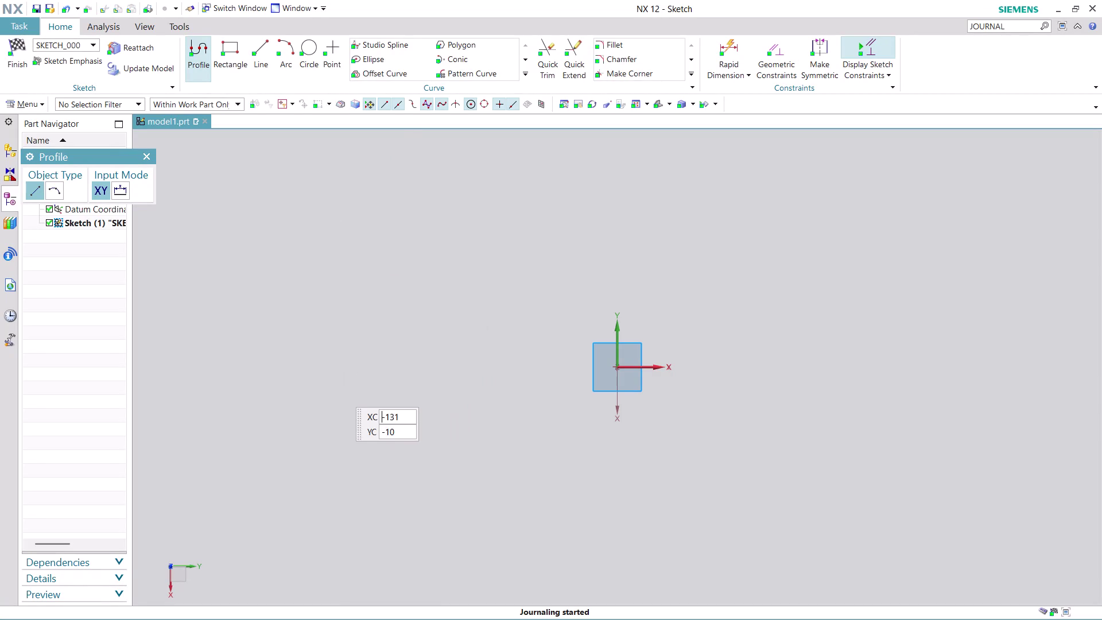
Draw the rising left steps: 43 across, up 20, 44 across, up to the top.
click(365, 354)
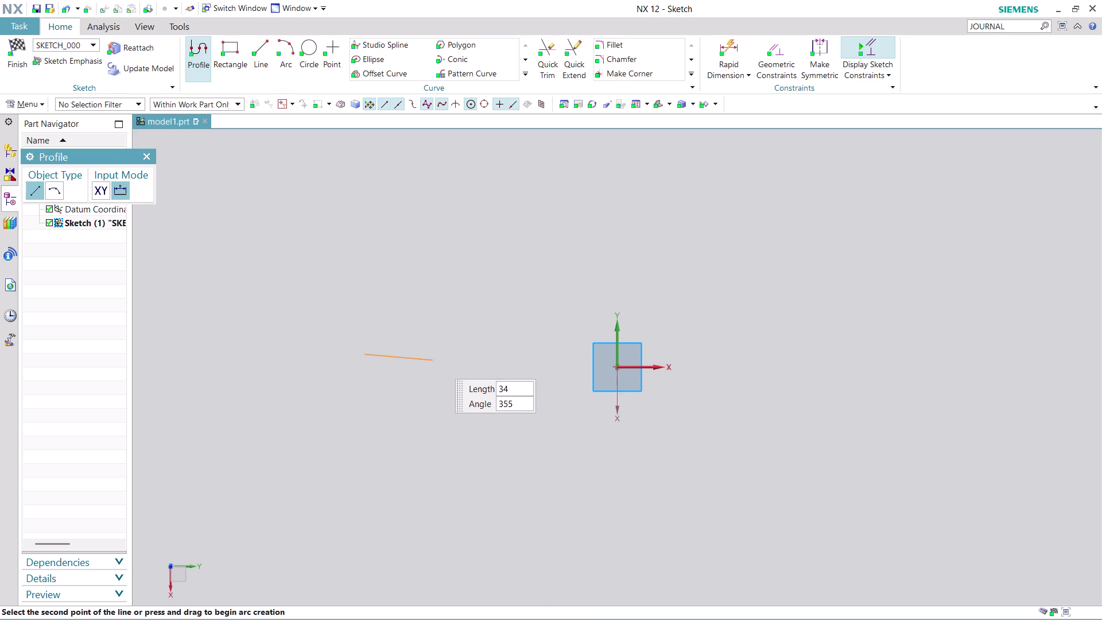
click(456, 351)
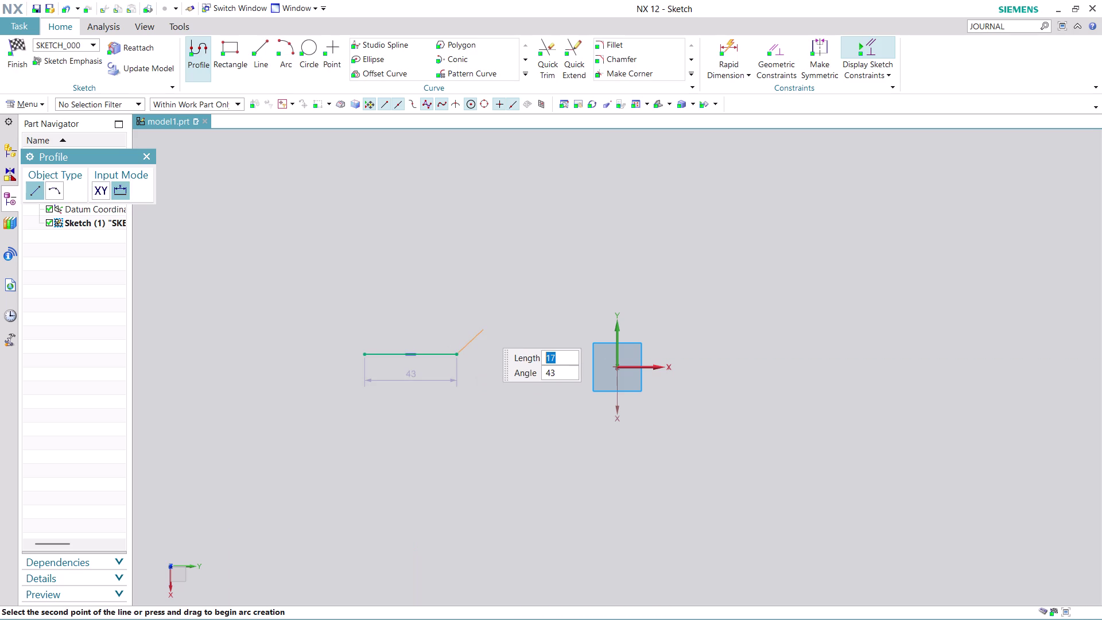
click(459, 311)
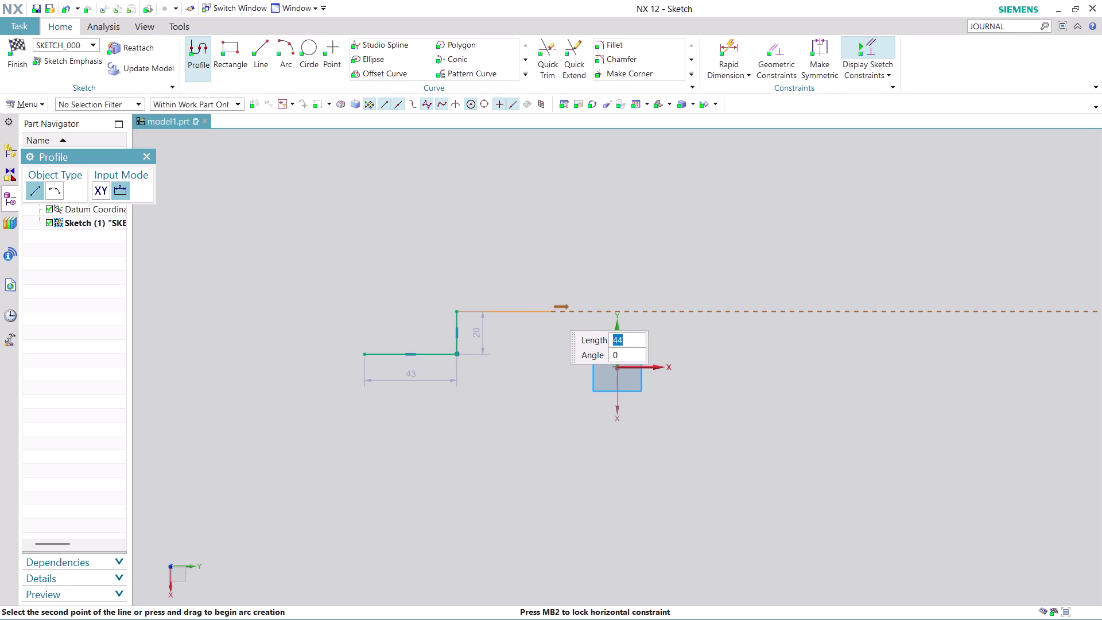
click(551, 311)
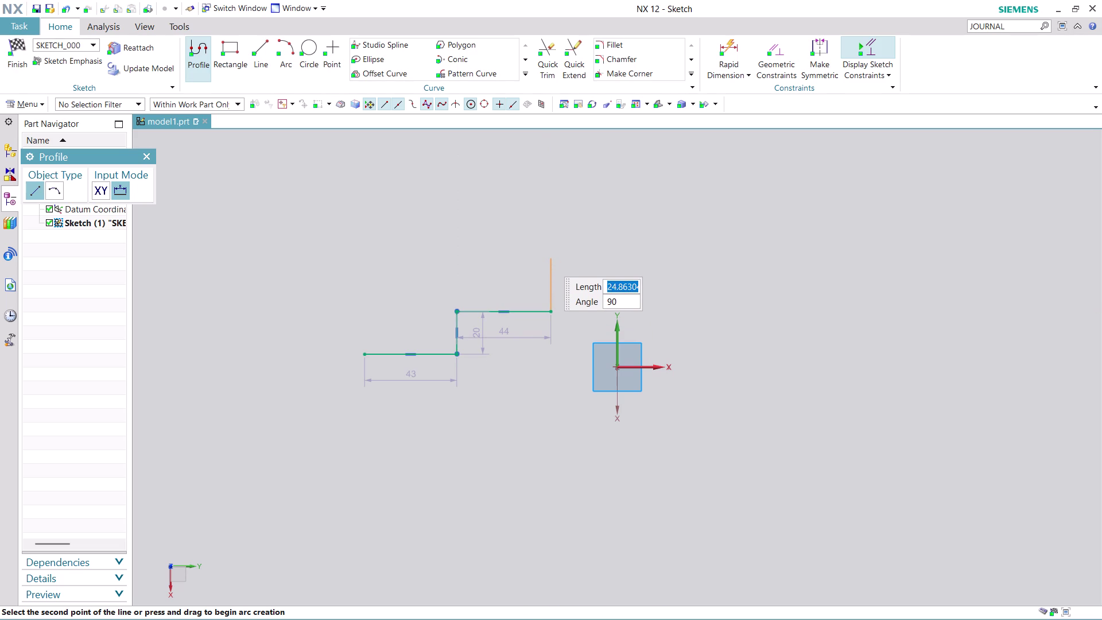
click(545, 258)
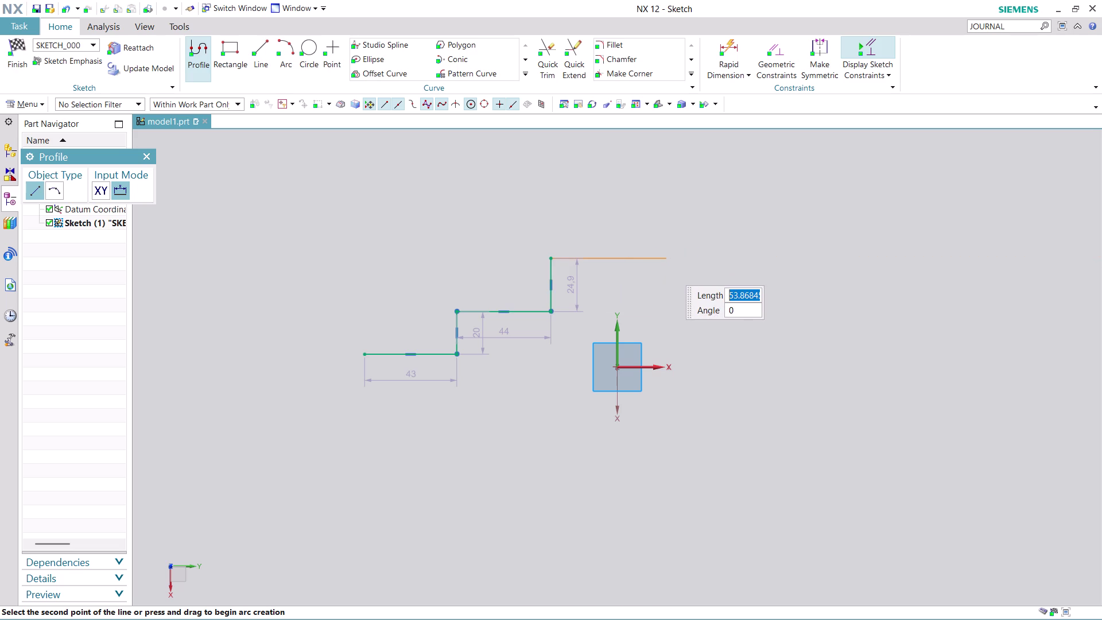
click(667, 266)
Step down on the right (39, 20, 80), then close with the right end and bottom line.
click(669, 310)
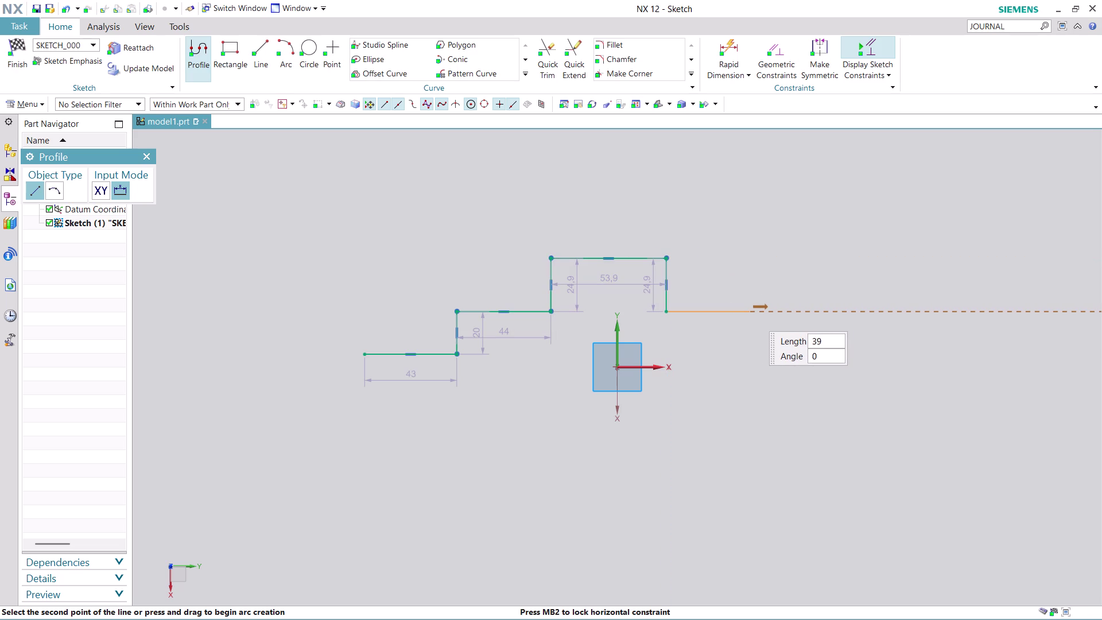
click(750, 312)
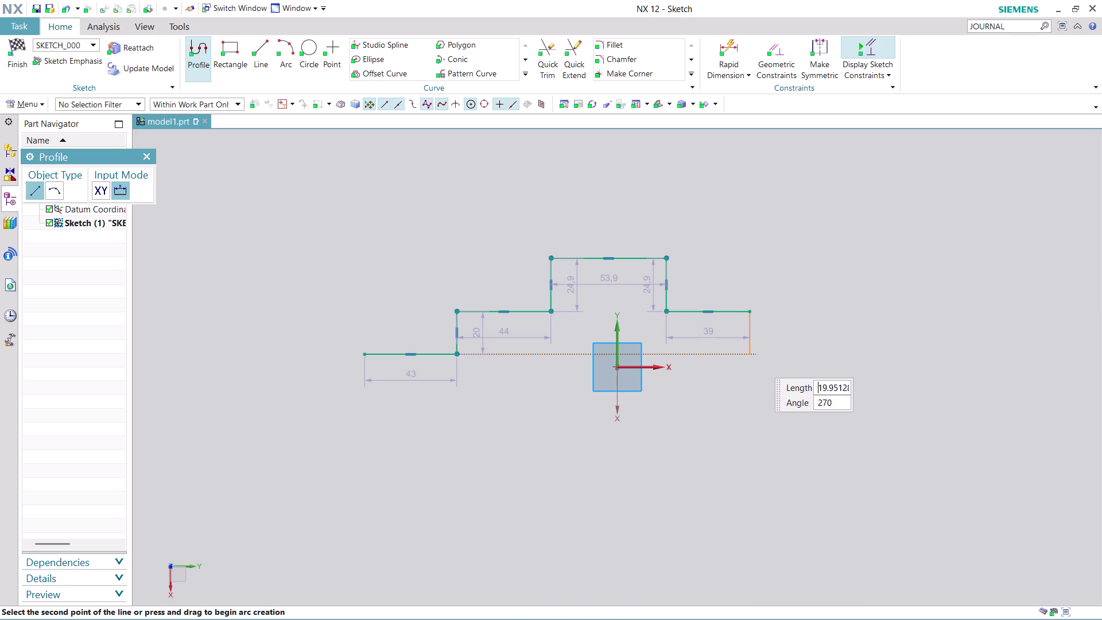
click(755, 359)
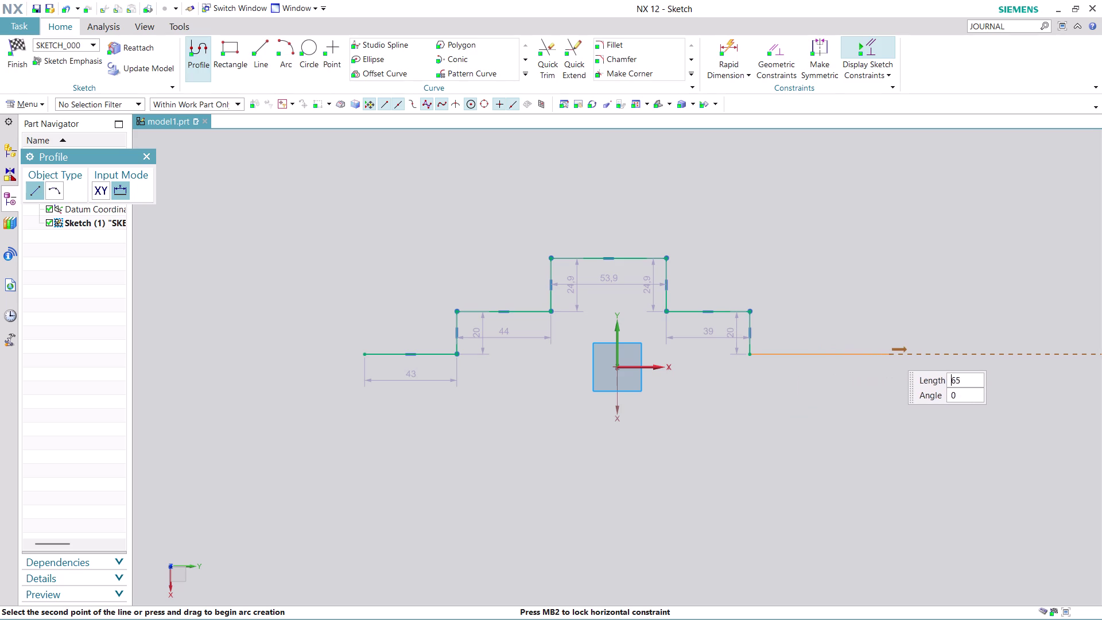
click(920, 351)
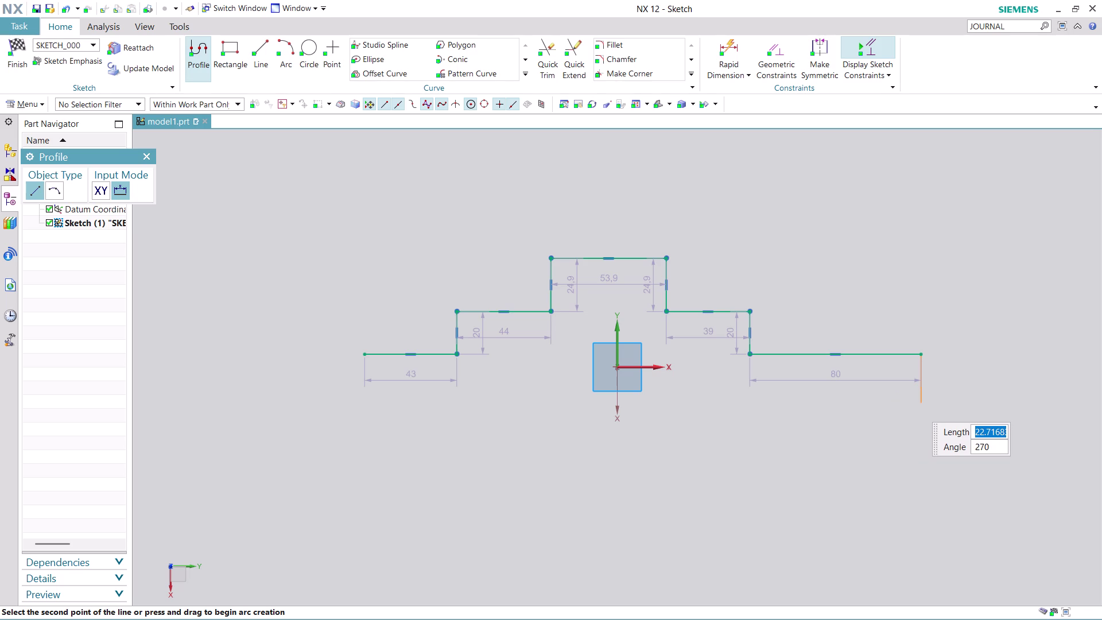
click(913, 403)
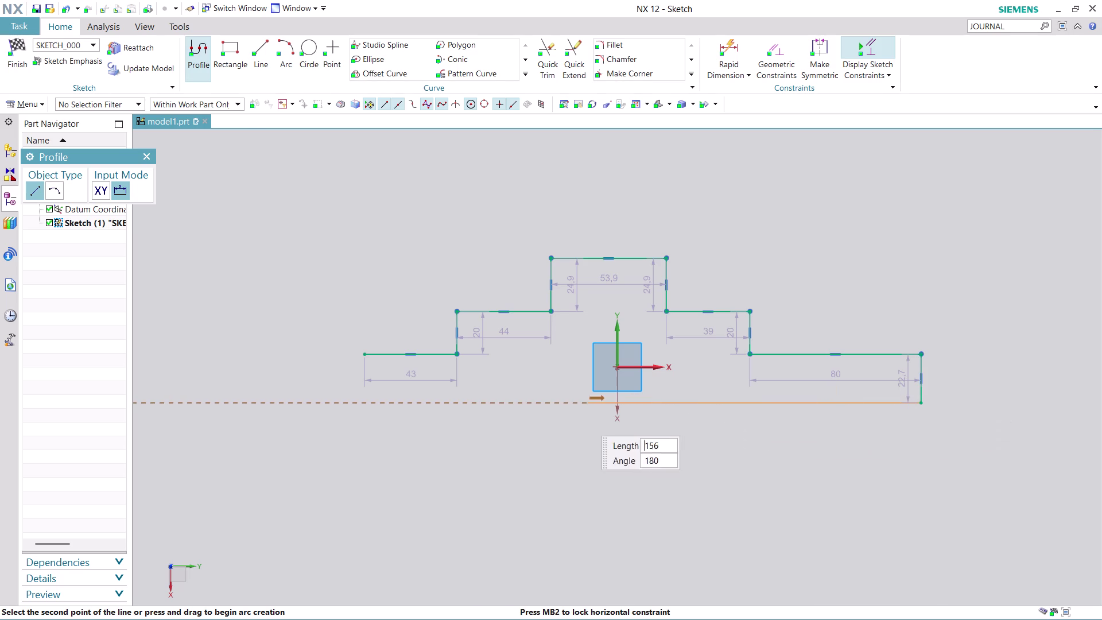
click(363, 420)
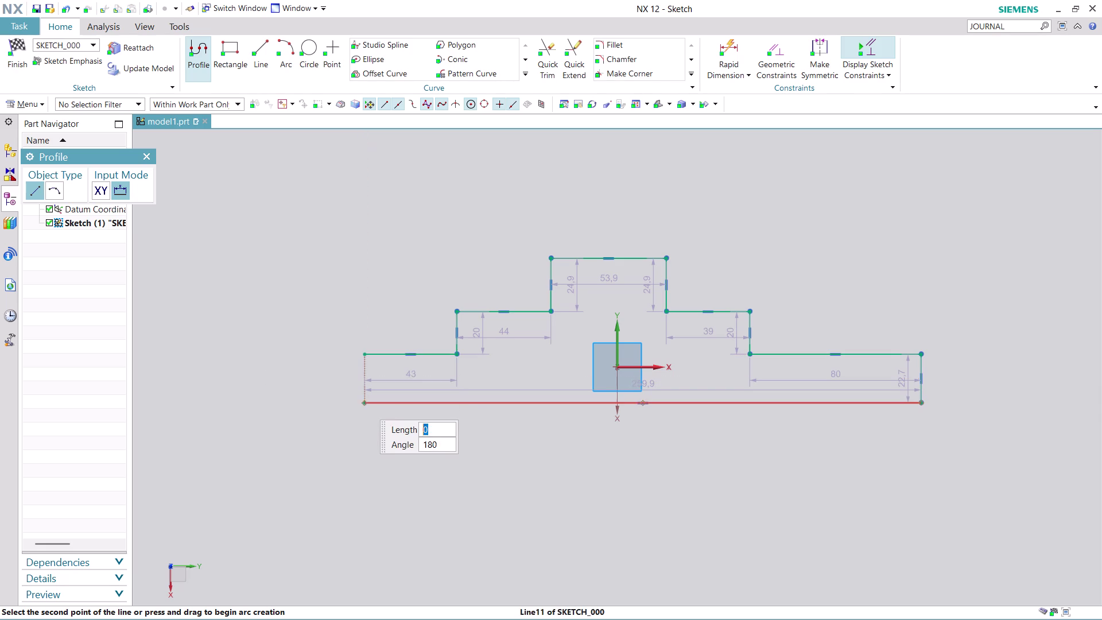
click(361, 353)
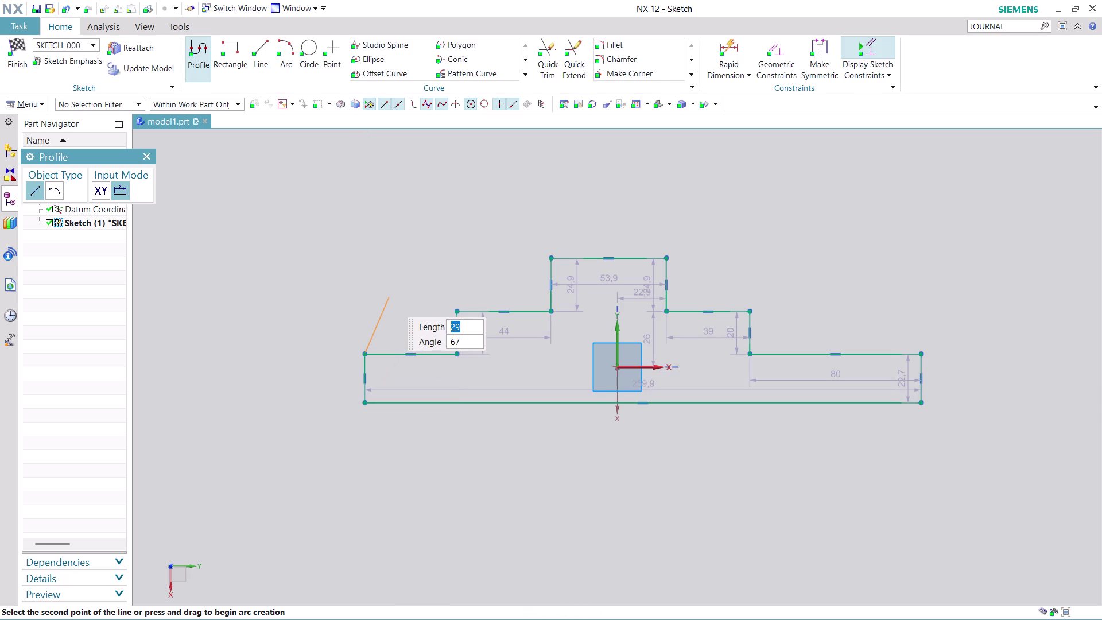
Exit profile drawing and browse the Curve gallery, leaving 12 auto dimensions.
key(Escape)
key(Escape)
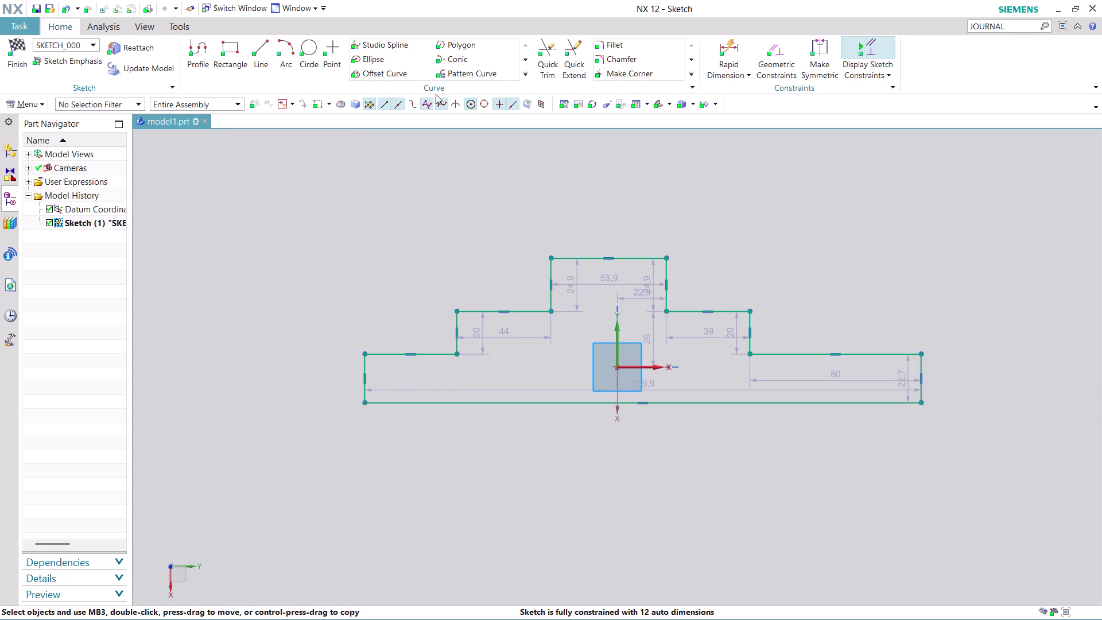
click(523, 74)
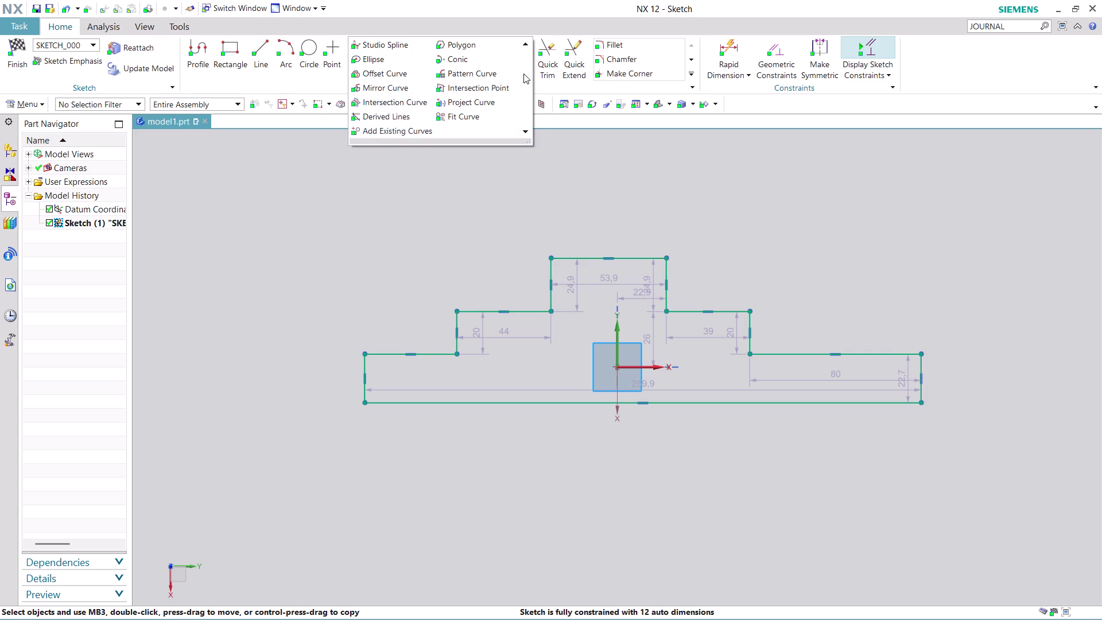
click(519, 183)
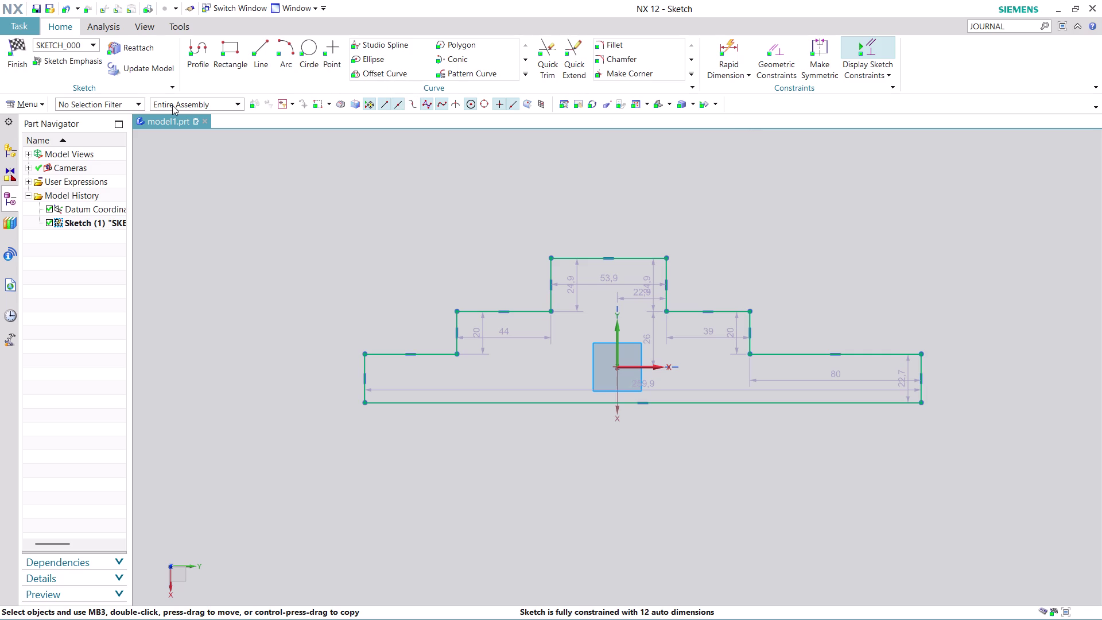
Browse the Sketch group options and the Edit Curve gallery without choosing a tool.
click(168, 85)
click(170, 86)
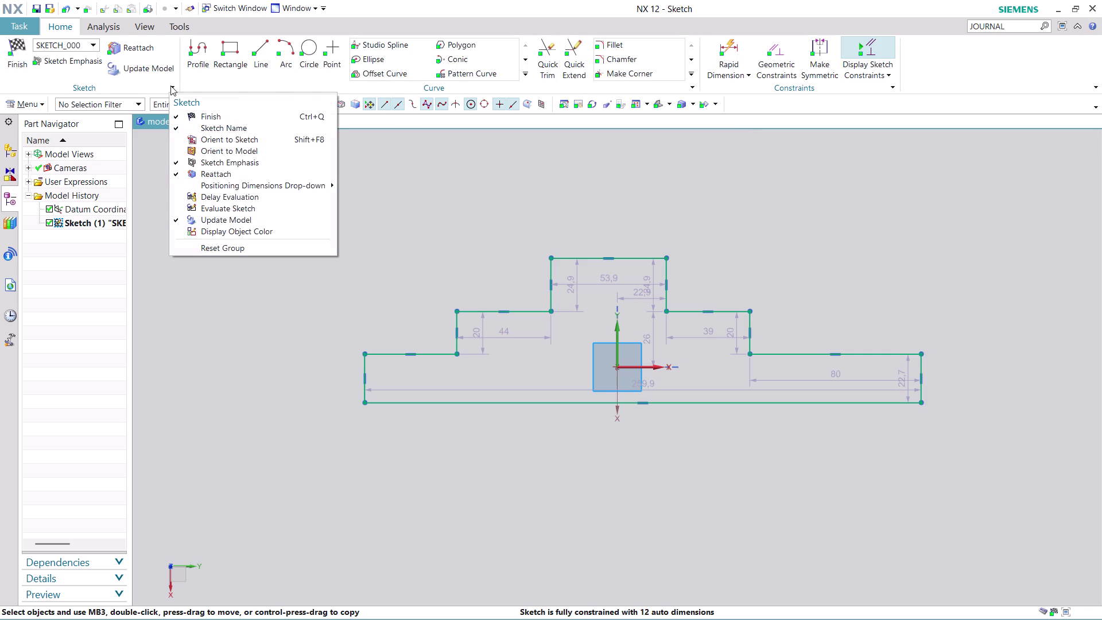
click(170, 86)
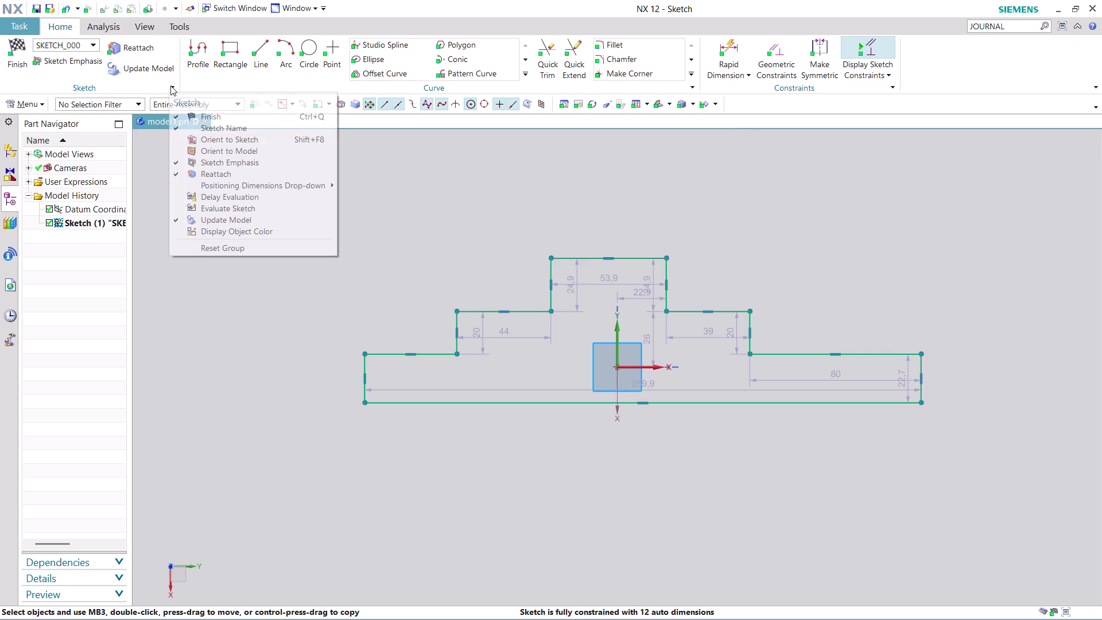
click(454, 152)
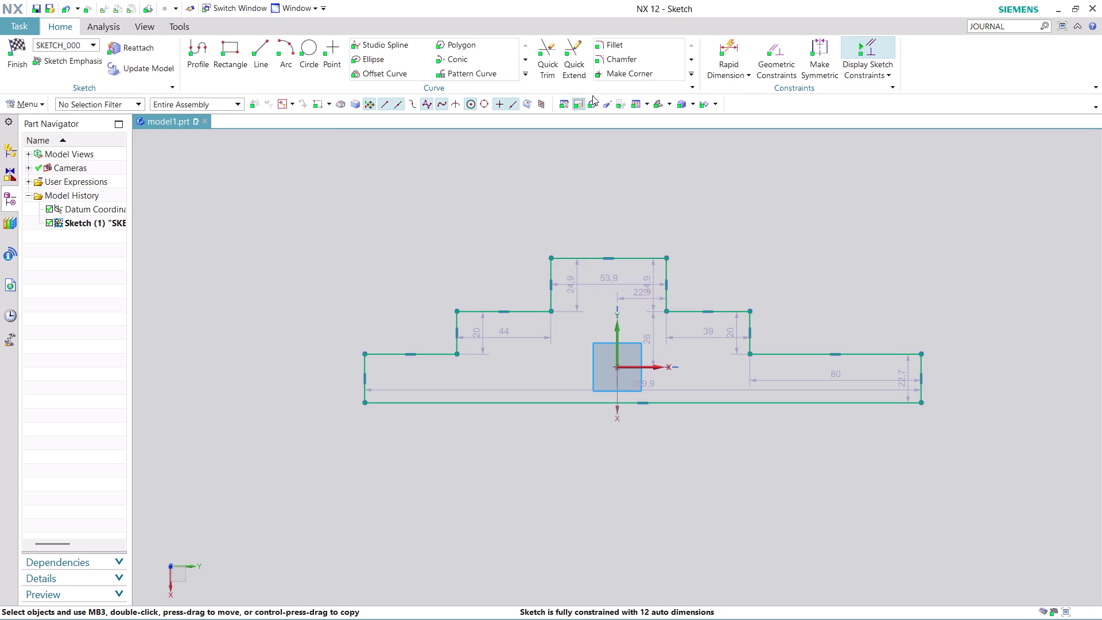
click(690, 74)
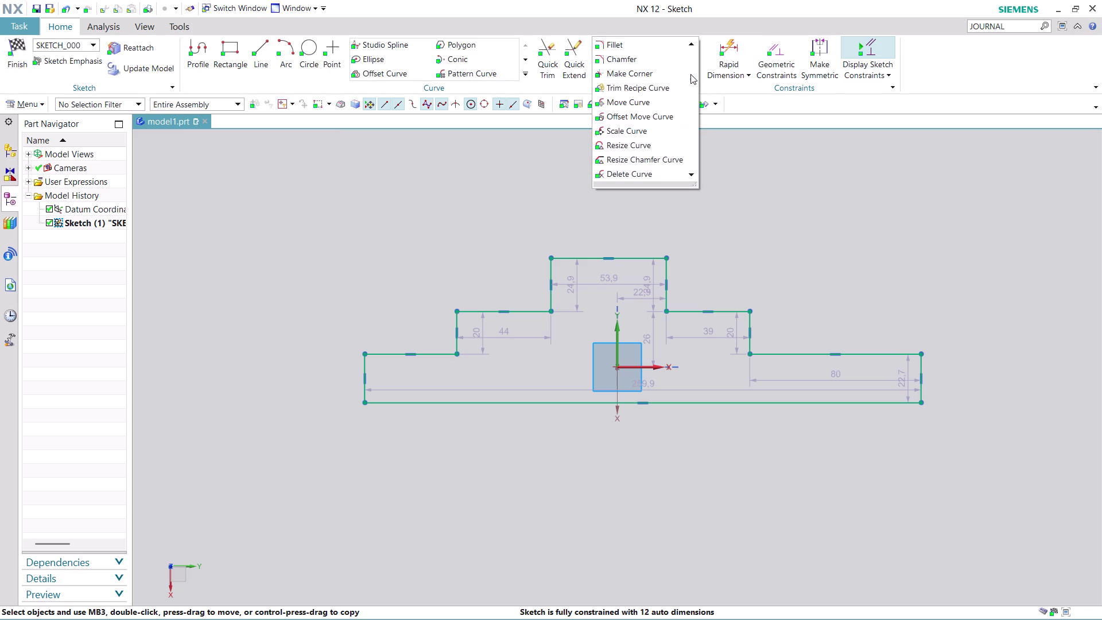
click(800, 174)
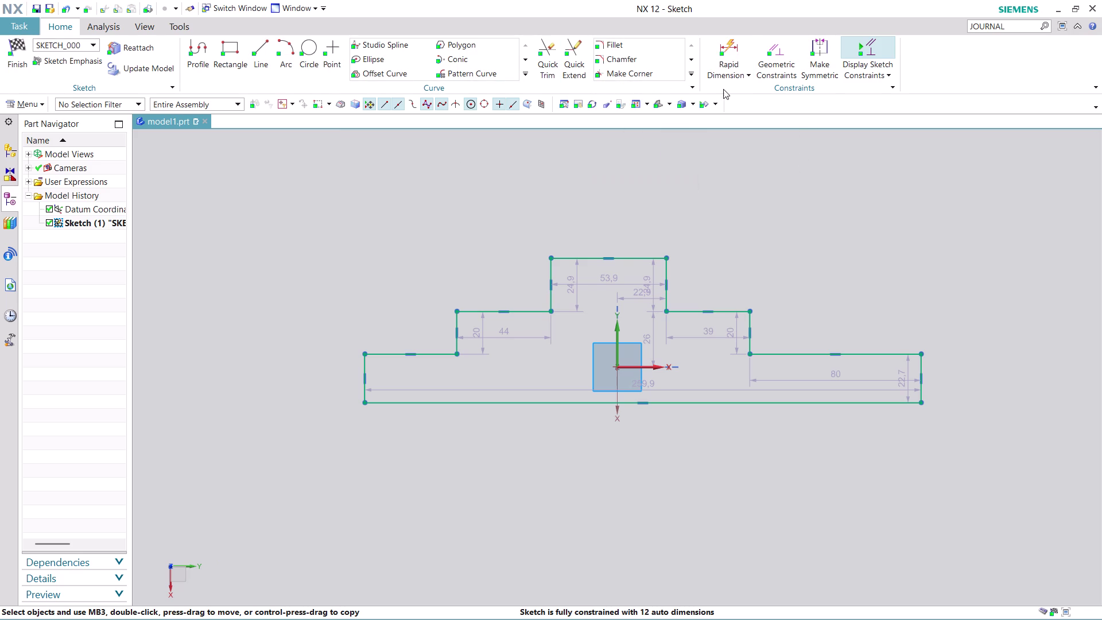
Browse the Rapid Dimension, Task and Information menus, then start Rapid Dimension.
click(740, 78)
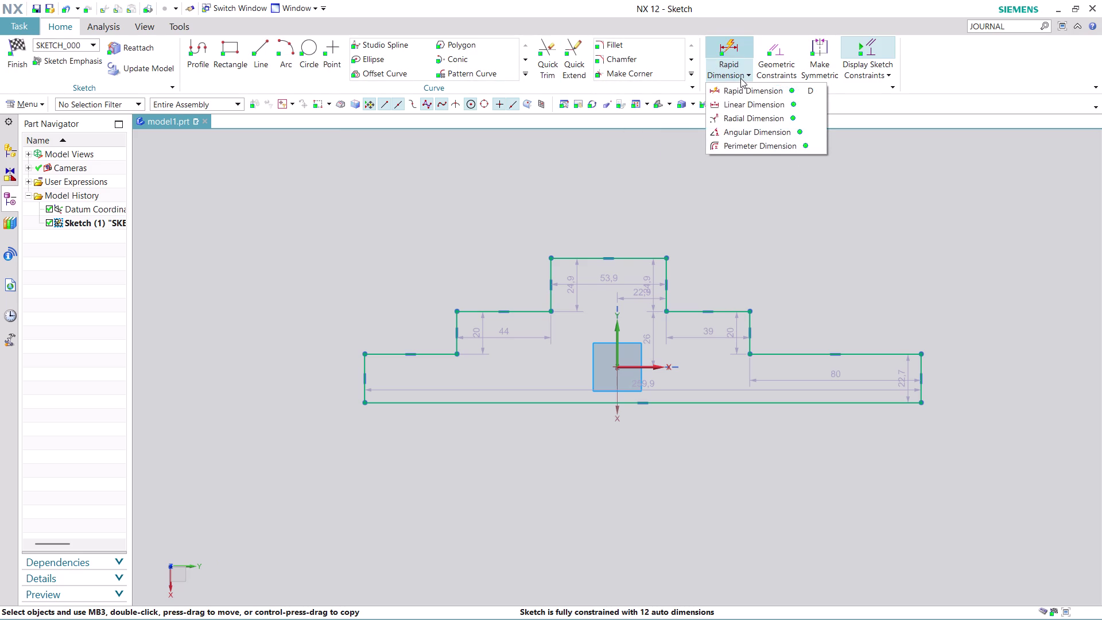
click(902, 142)
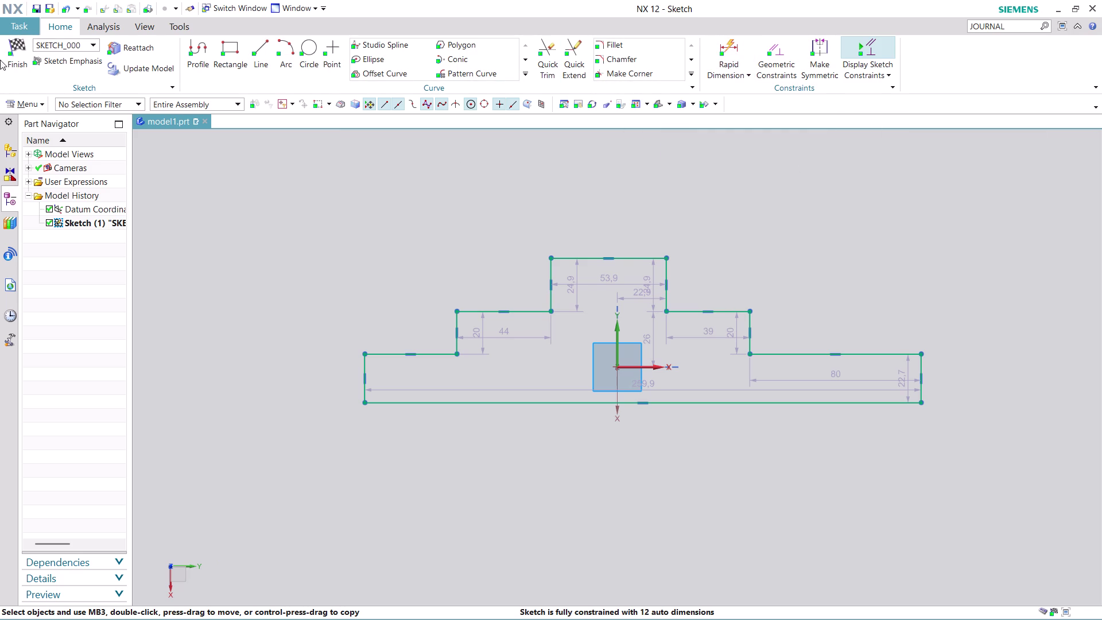
click(20, 24)
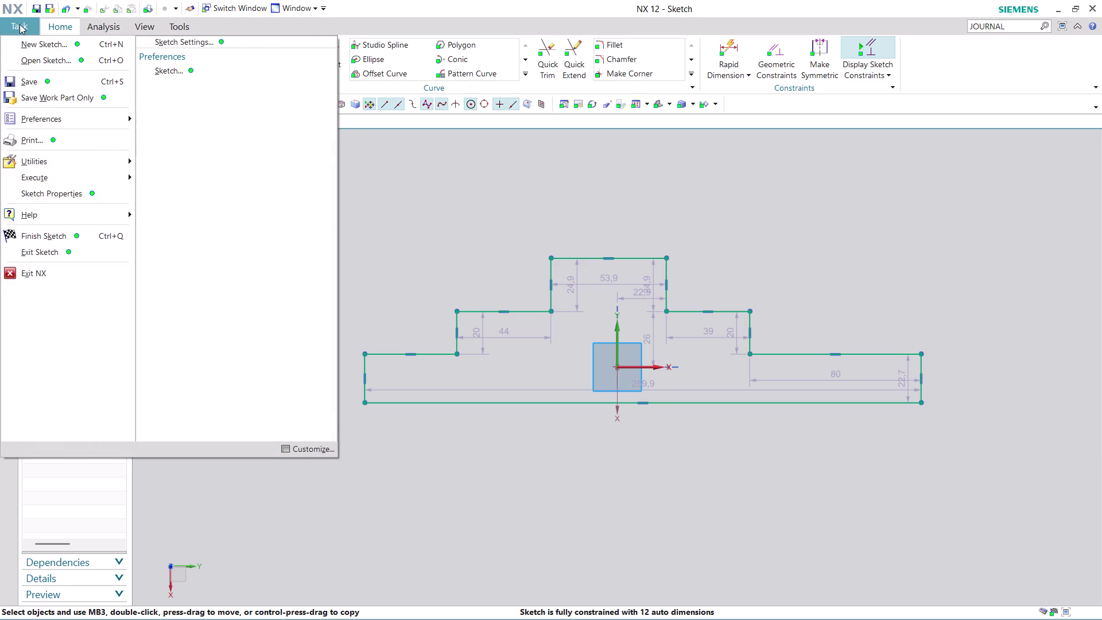
click(19, 24)
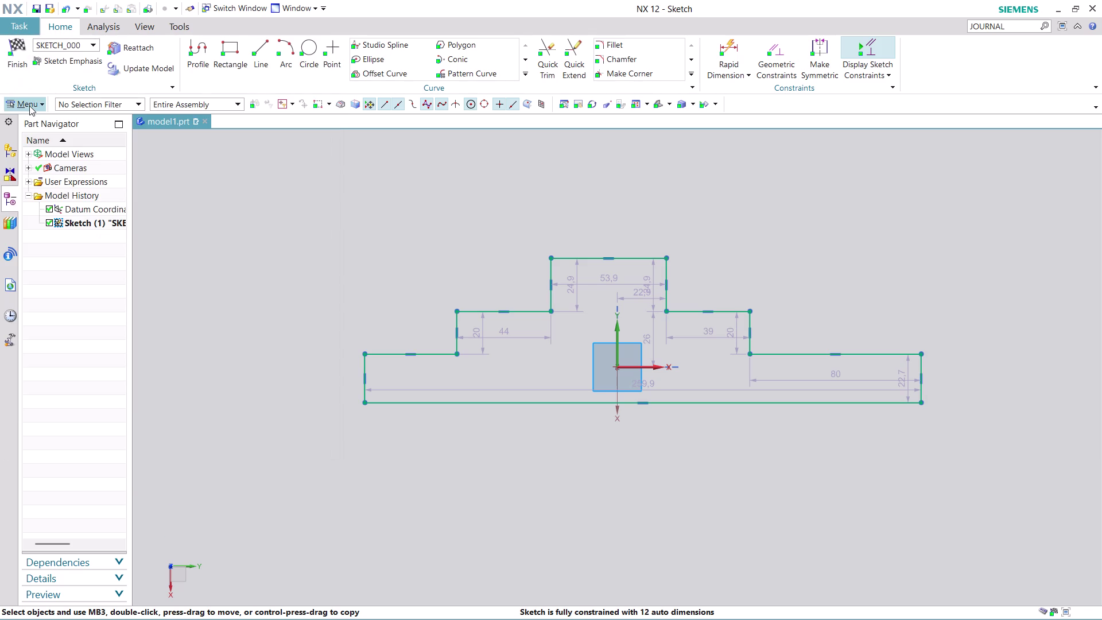
click(29, 106)
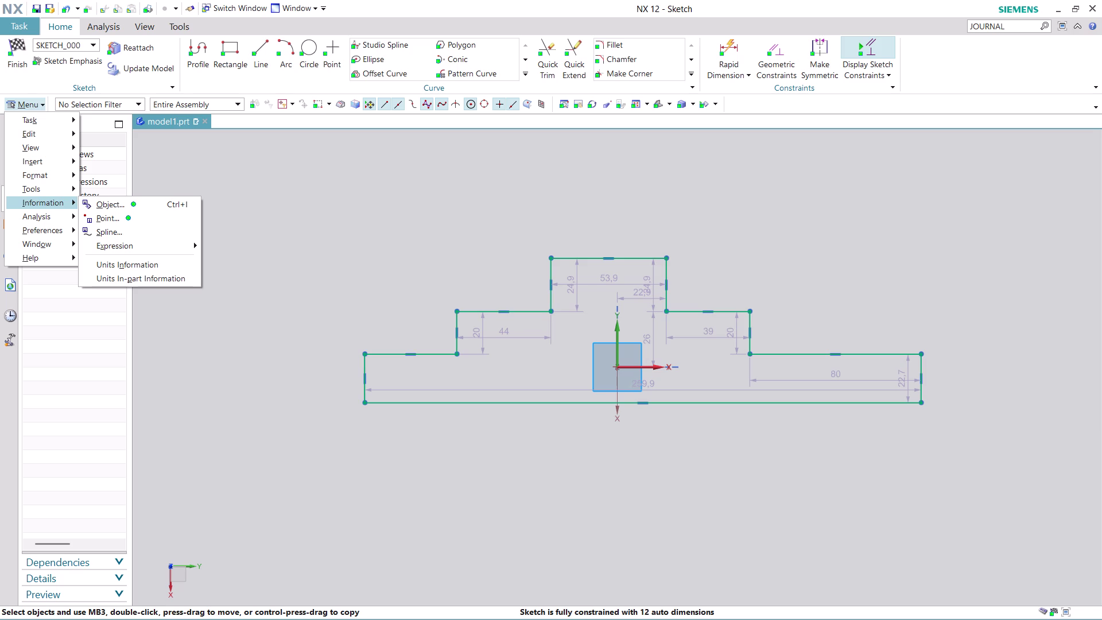
click(314, 235)
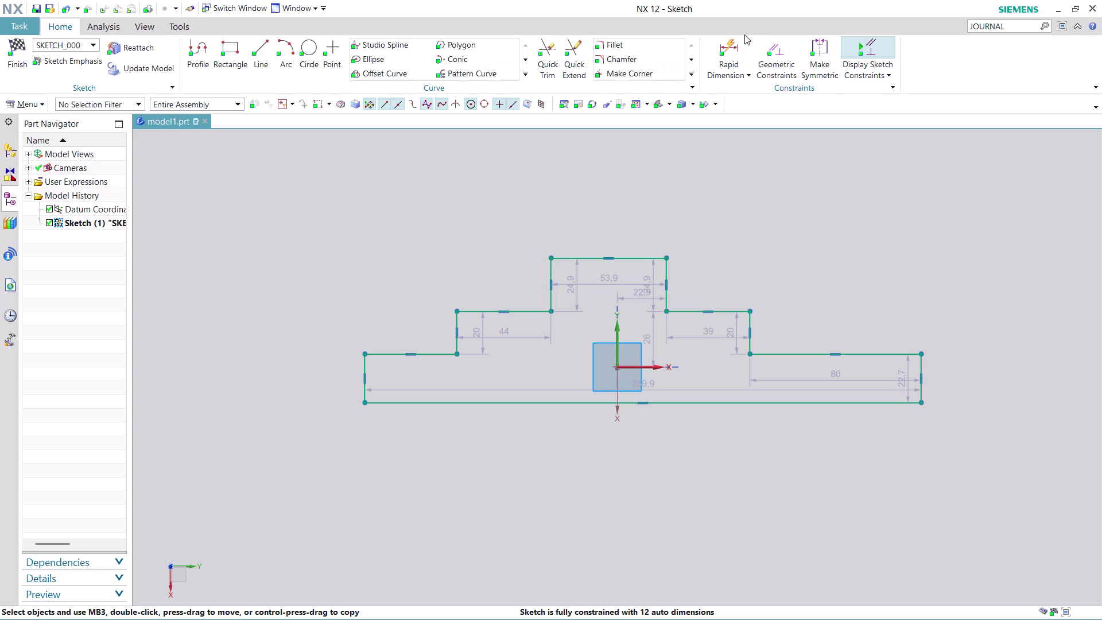
click(730, 43)
Dimension the left horizontal line as 13.
click(396, 356)
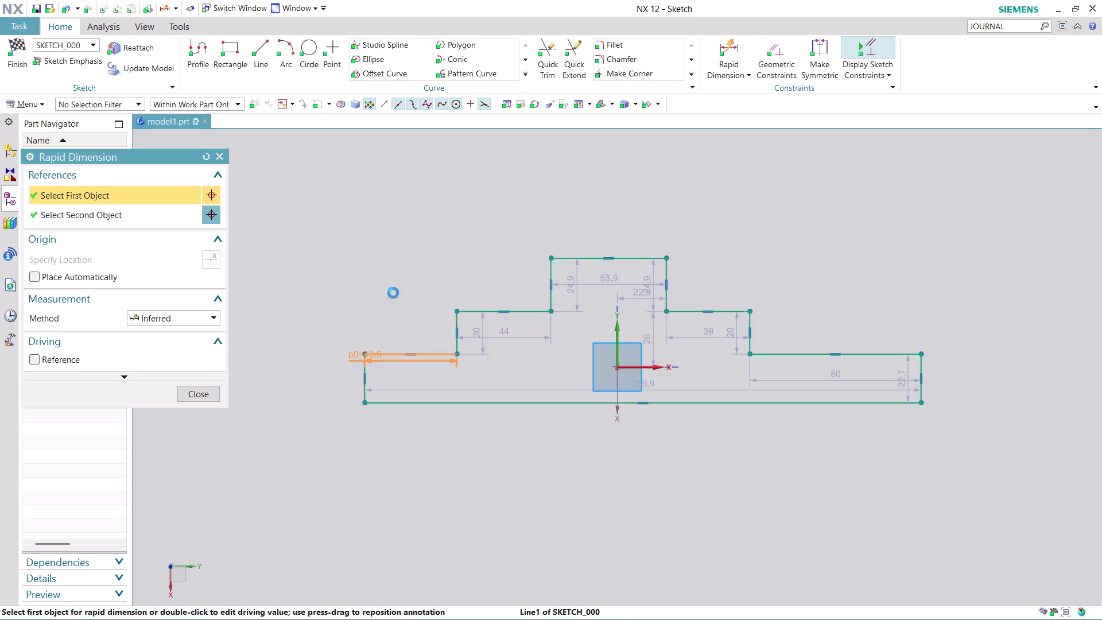
click(400, 228)
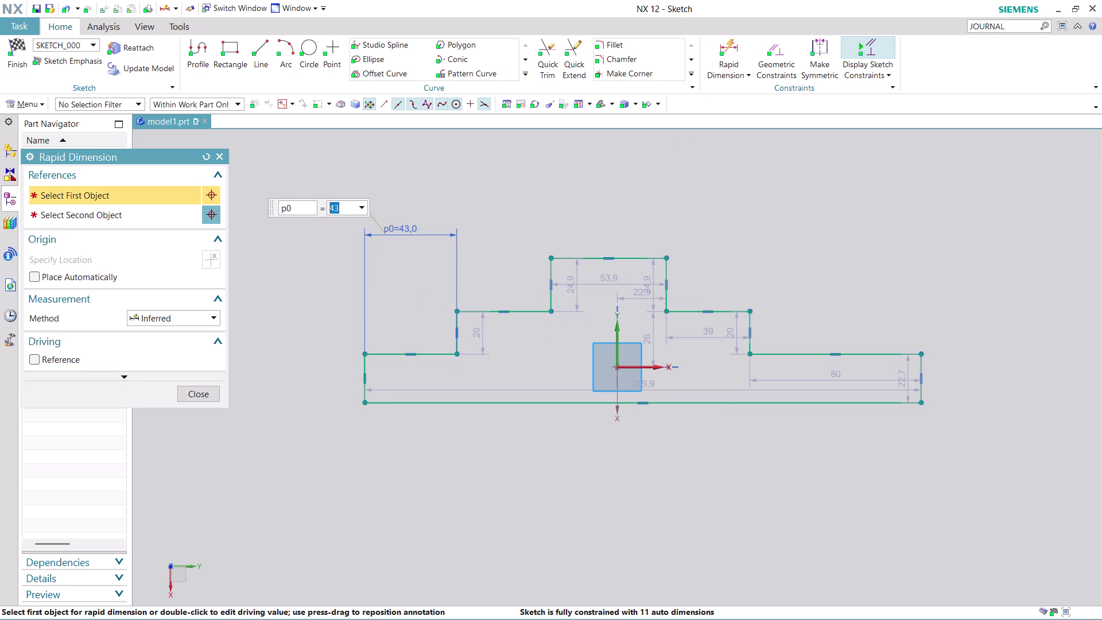
text(13)
key(Return)
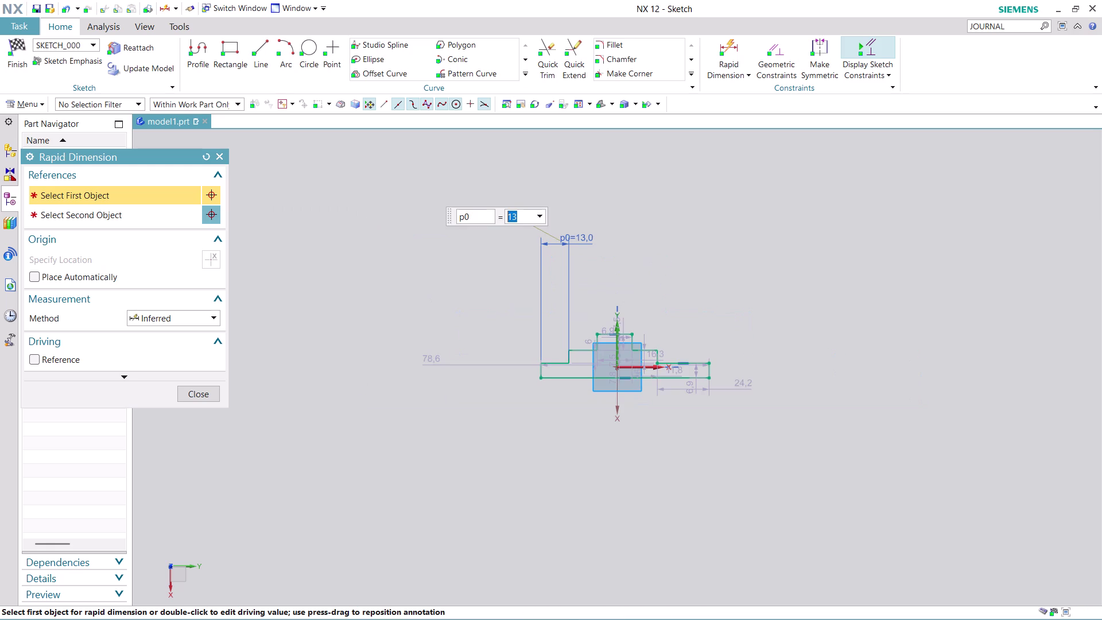
Drag the 6 height dimension out beyond the left end of the profile.
scroll(up, 3)
scroll(up, 3)
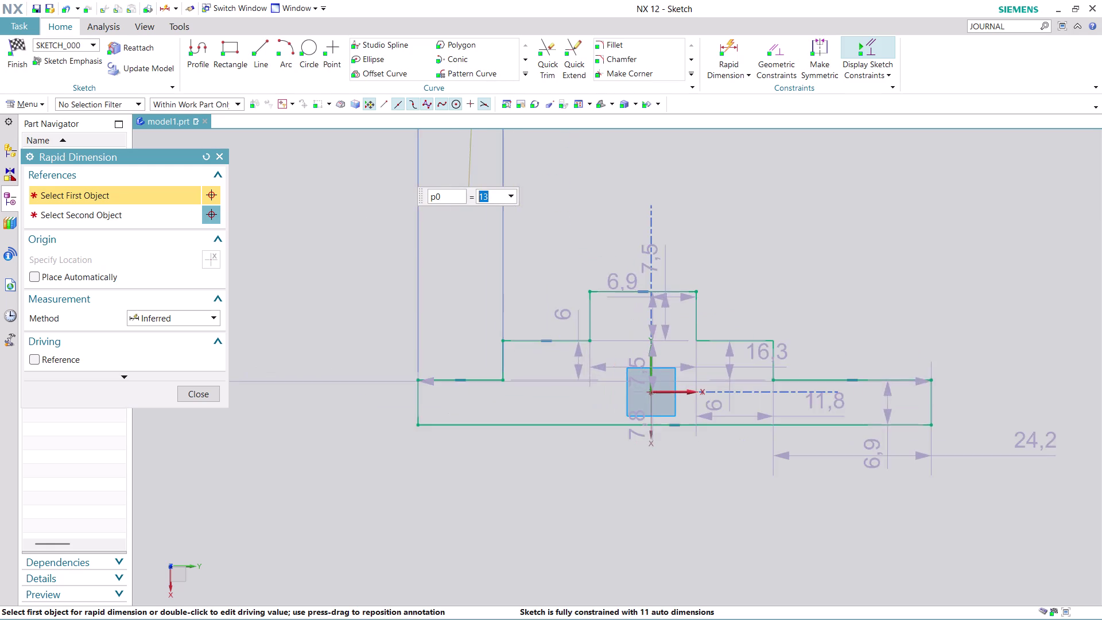
scroll(up, 3)
scroll(up, 3)
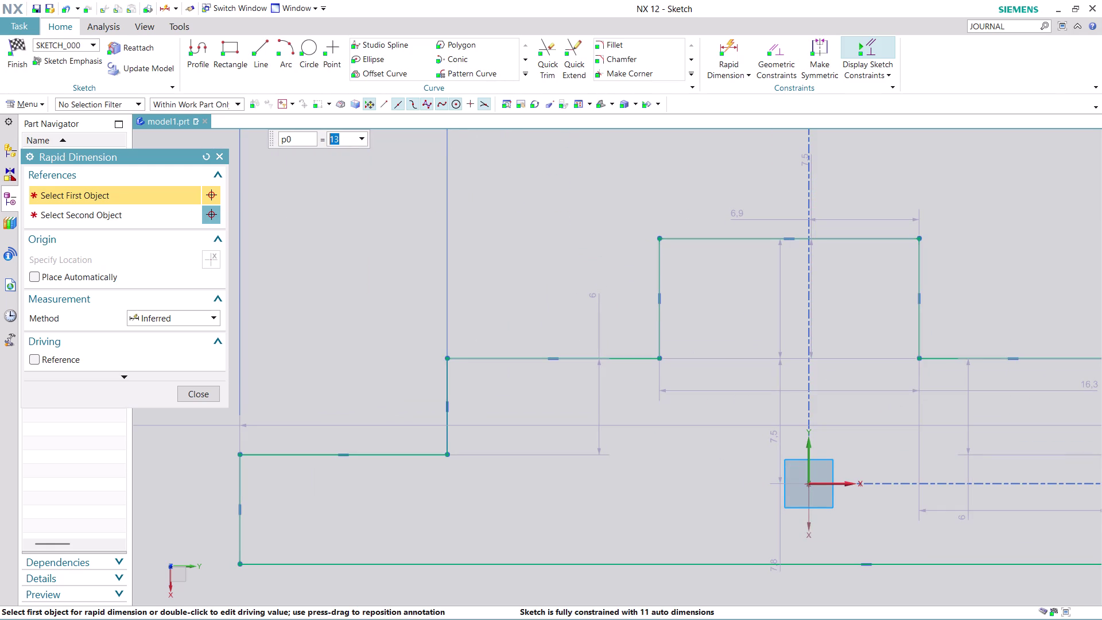
drag(599, 388, 304, 401)
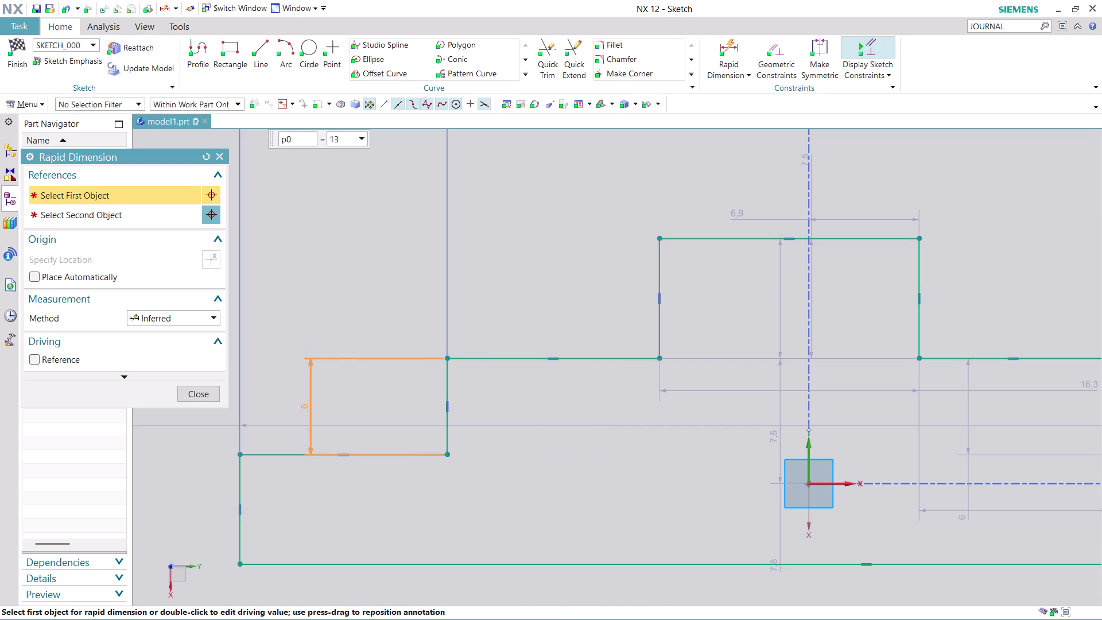
drag(304, 401, 150, 460)
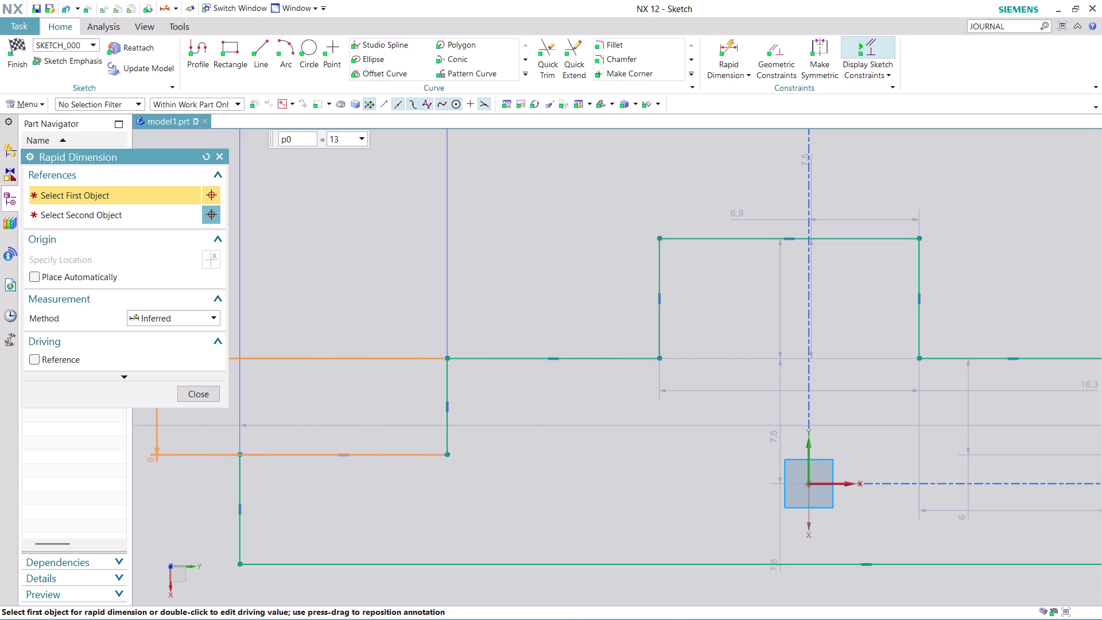
drag(150, 460, 150, 460)
scroll(down, 3)
scroll(up, 3)
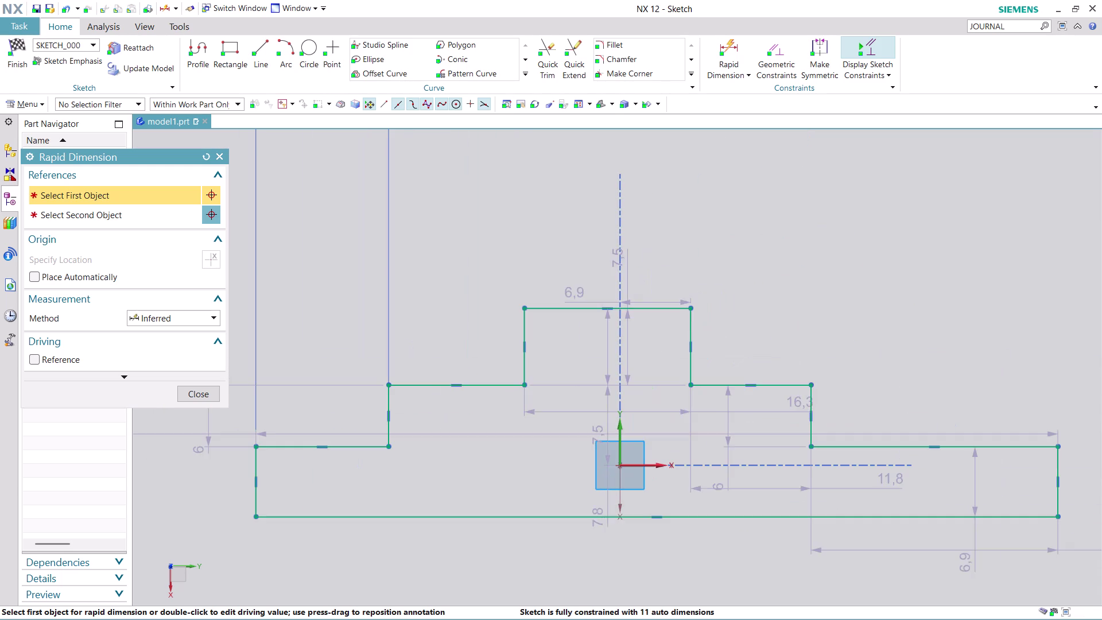
scroll(up, 3)
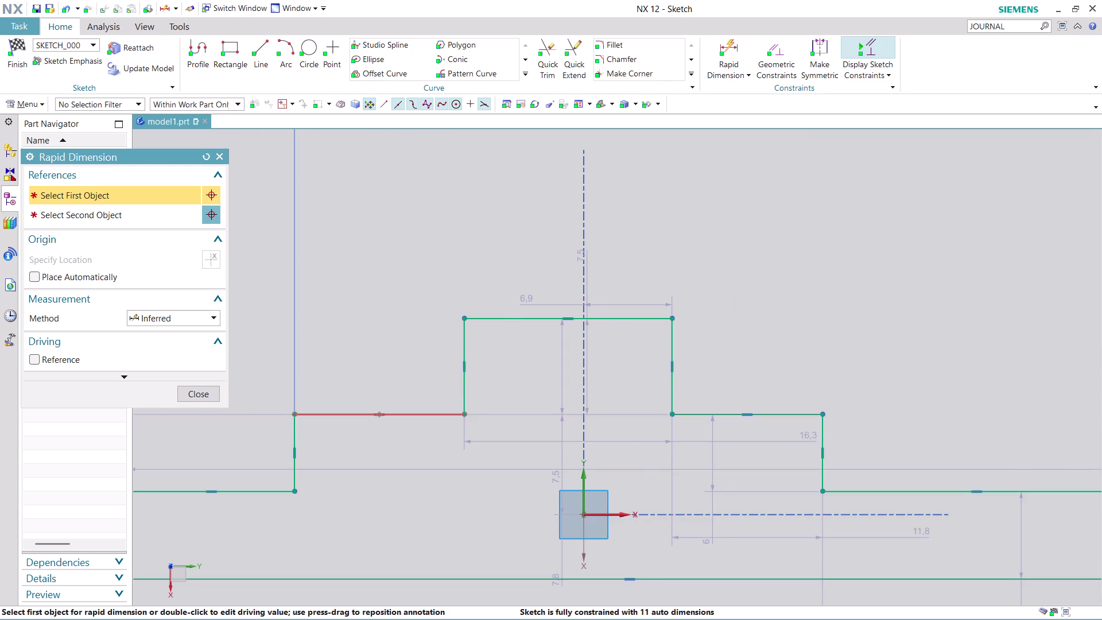
Dimension the upper-left shoulder length as 14.
click(419, 416)
click(376, 223)
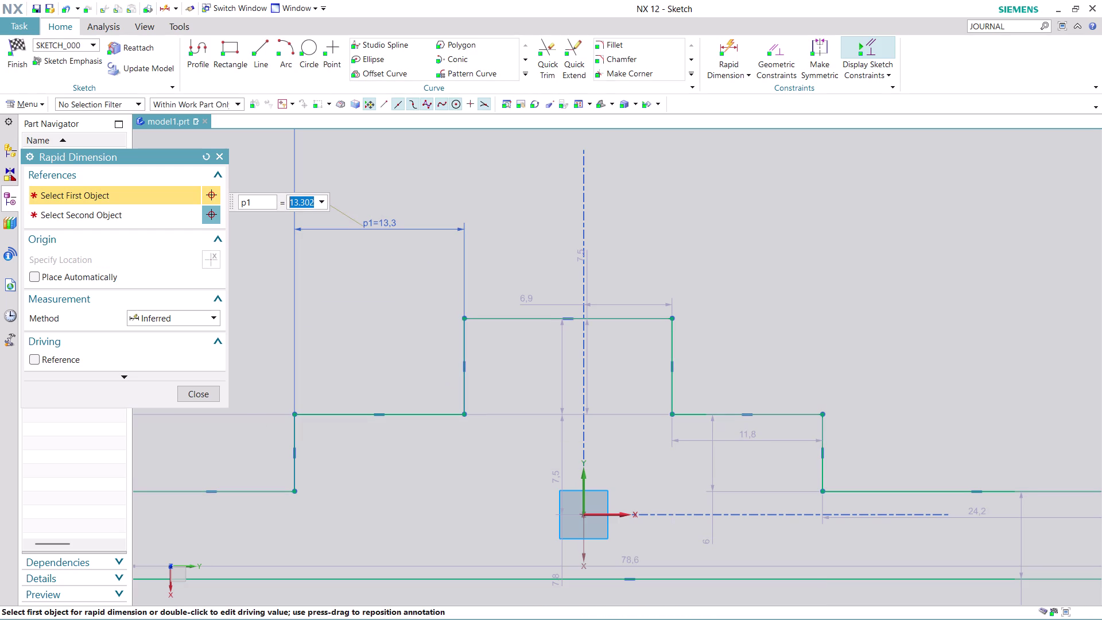
text(14)
key(Return)
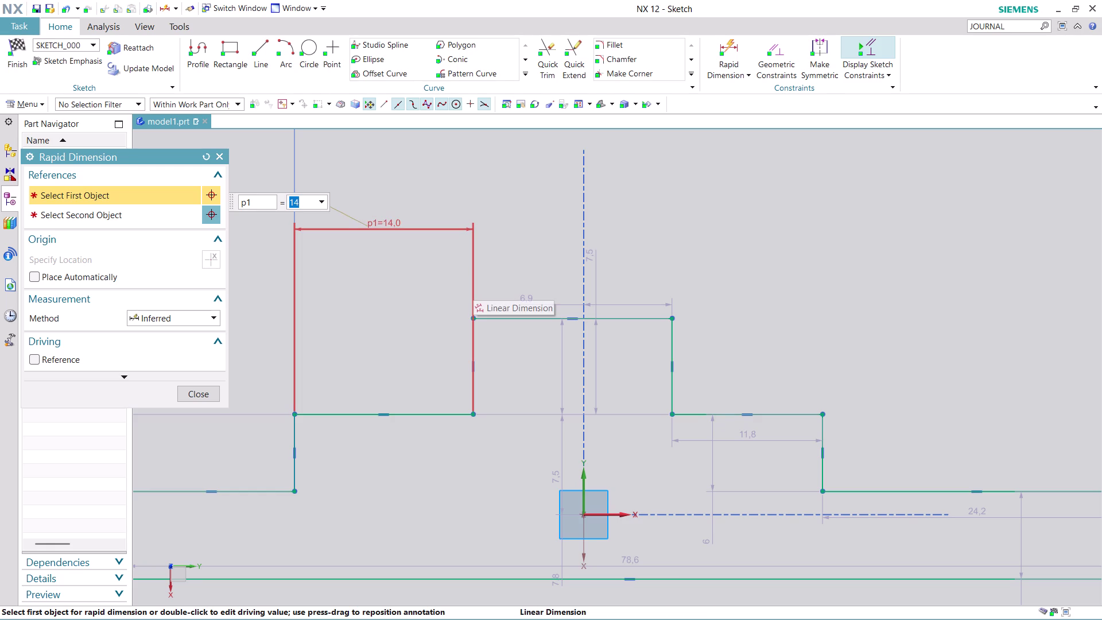
Dimension the raised middle section's width between its top corners as 15.
click(621, 317)
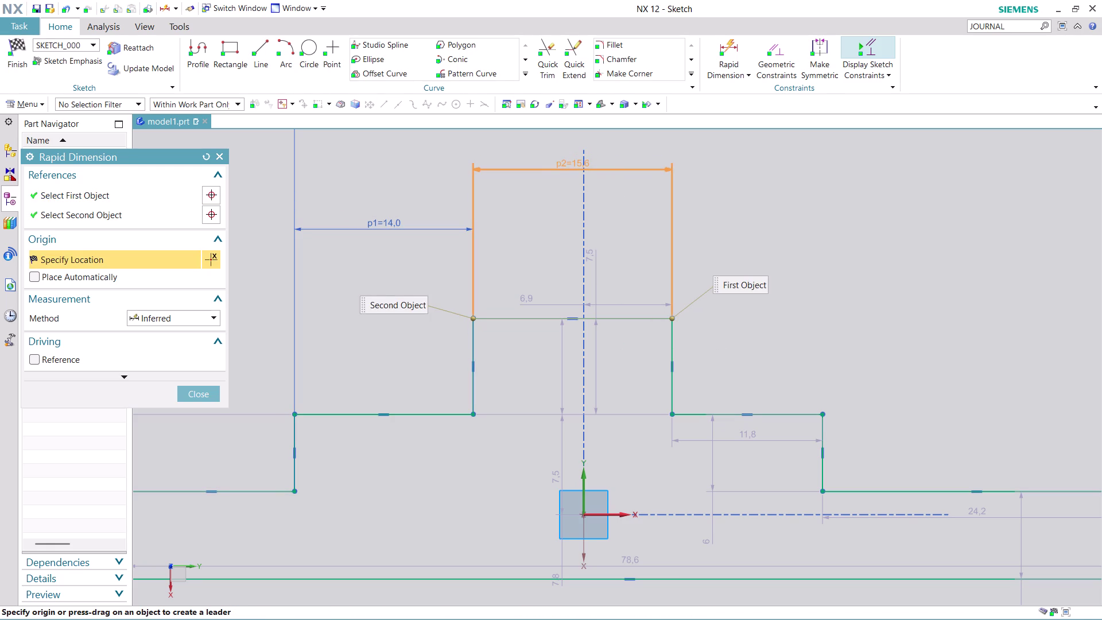
click(559, 163)
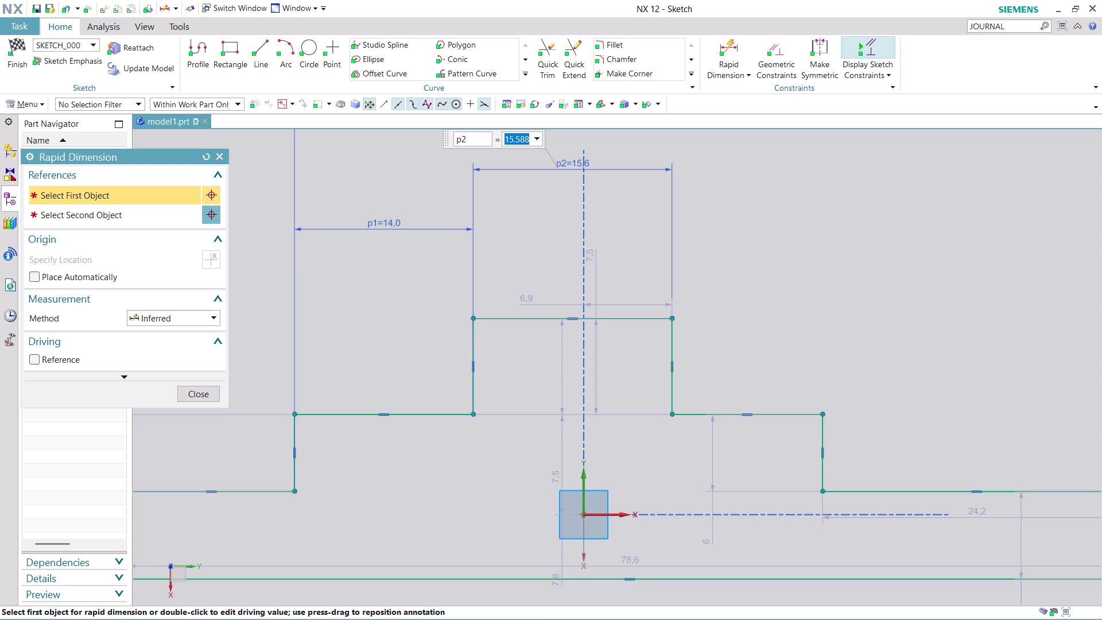
text(15)
key(Return)
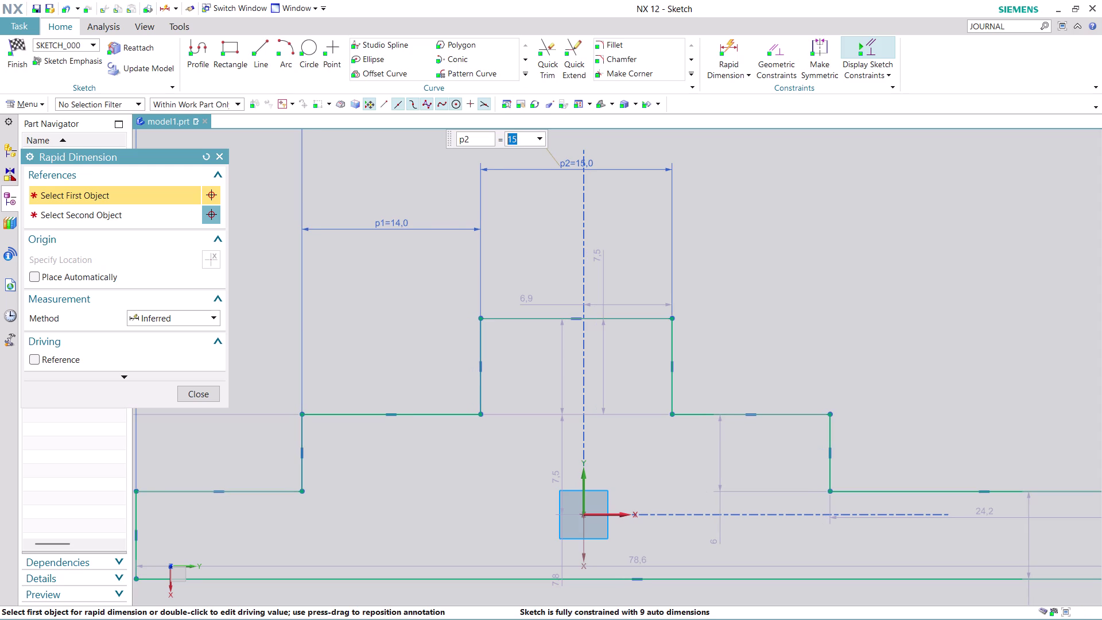
scroll(up, 3)
scroll(up, 3)
scroll(down, 3)
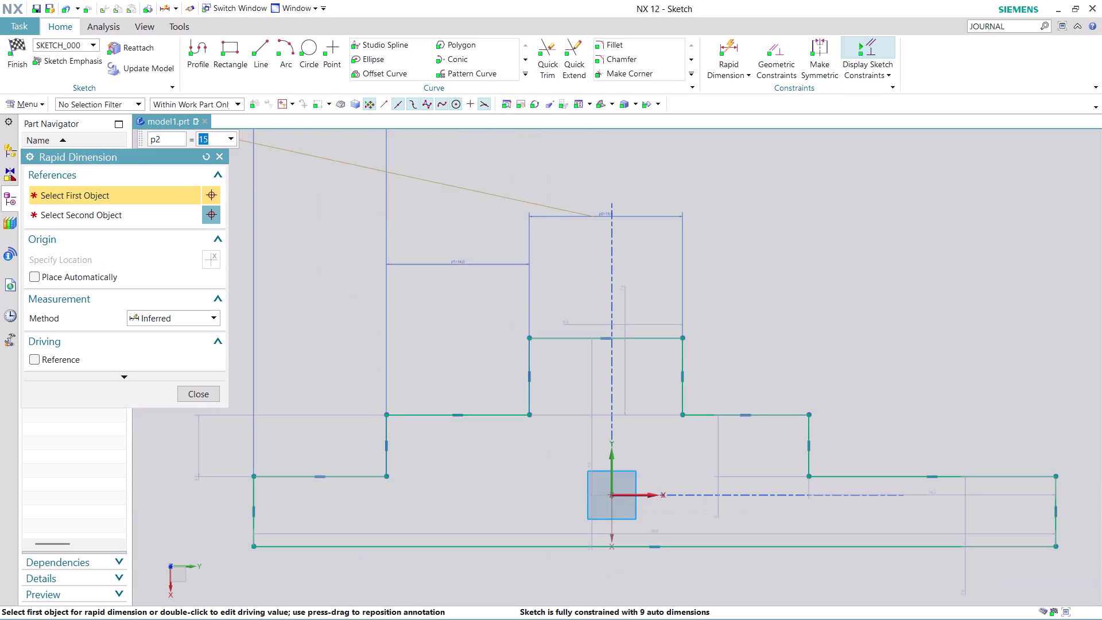
scroll(down, 3)
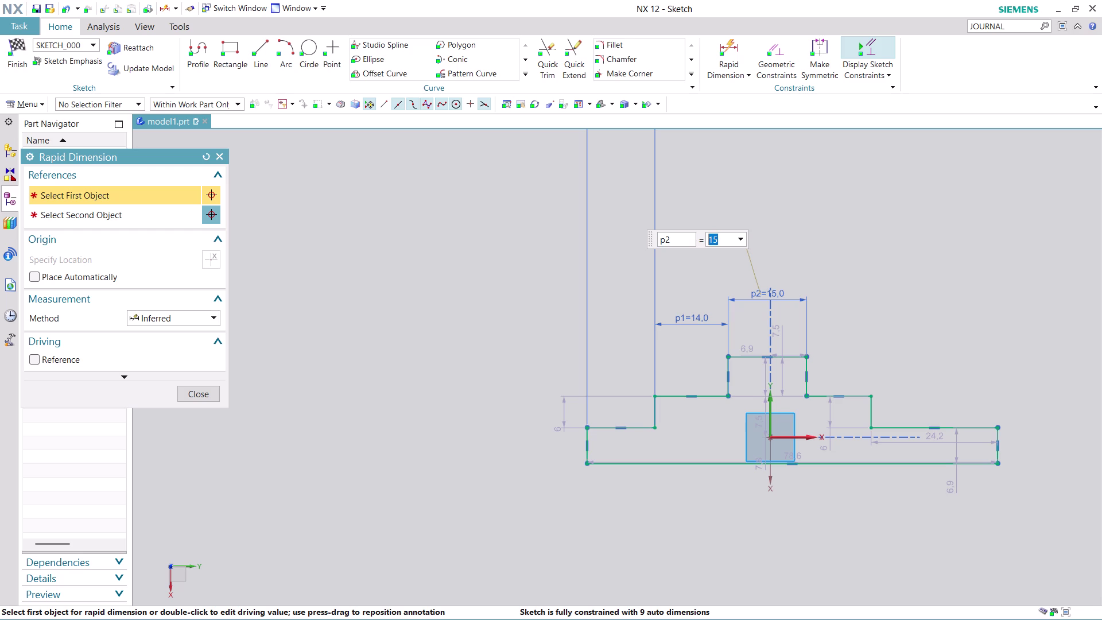
scroll(up, 3)
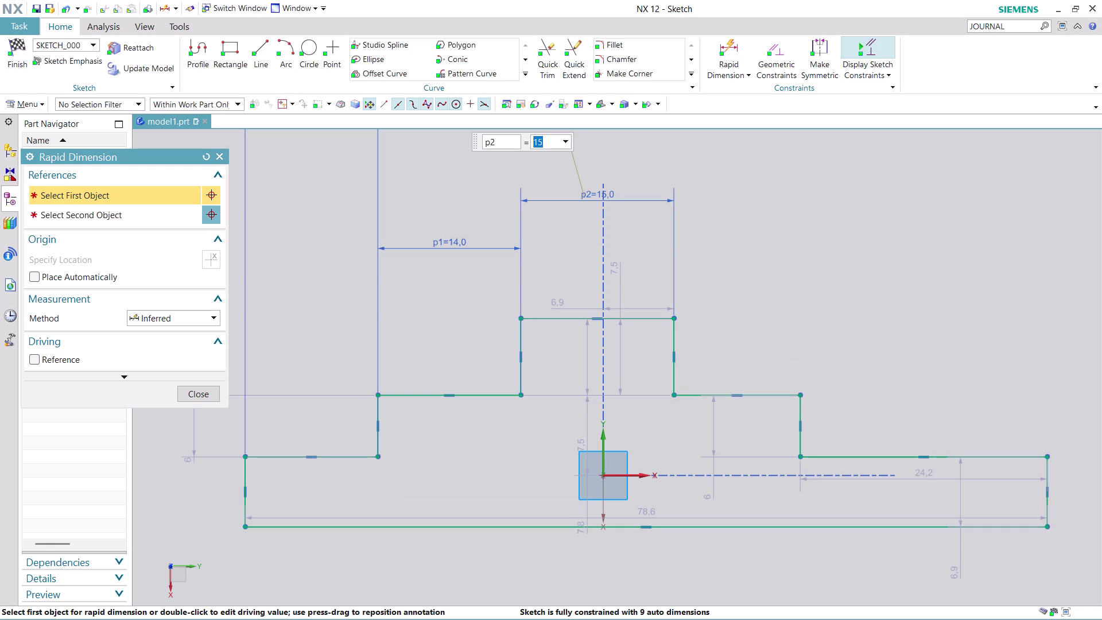
click(379, 439)
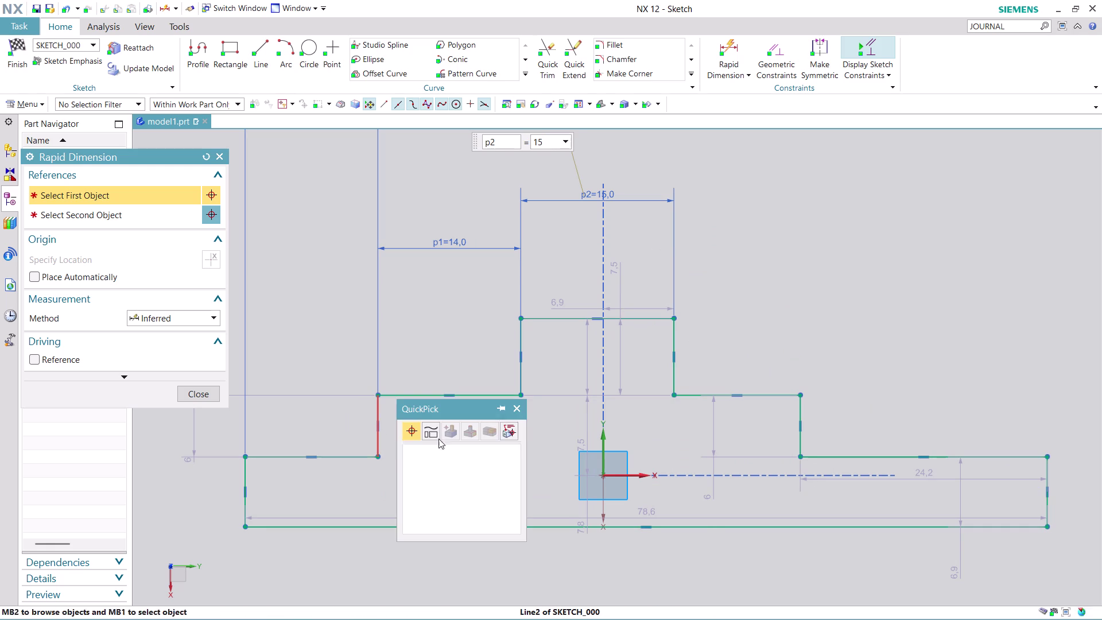
Dimension the span between the left and right step lines as 47.
click(483, 454)
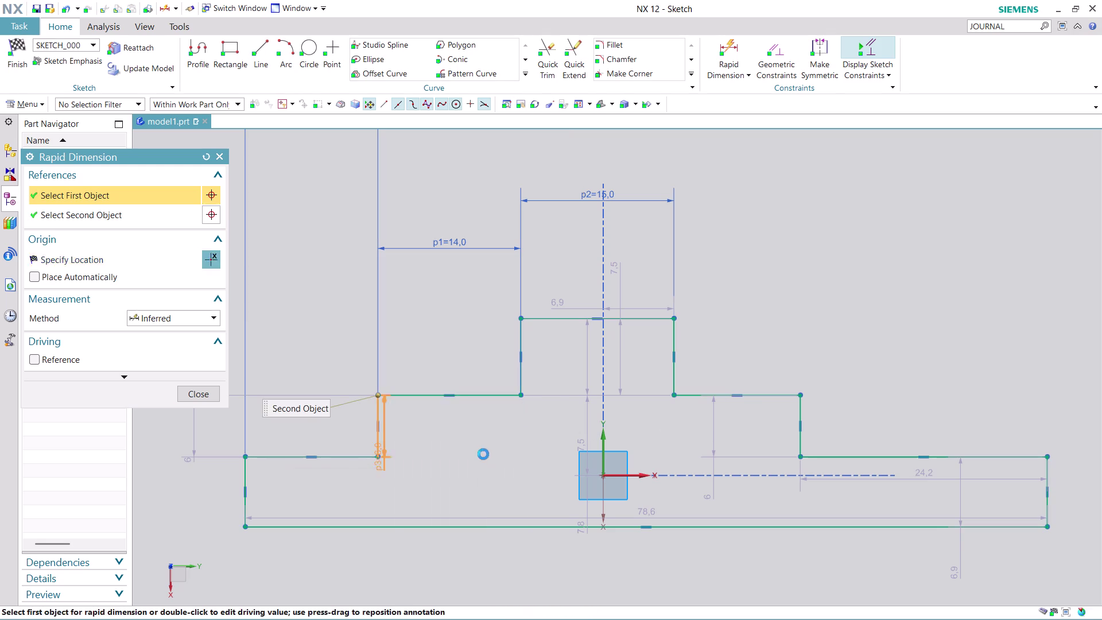
click(798, 434)
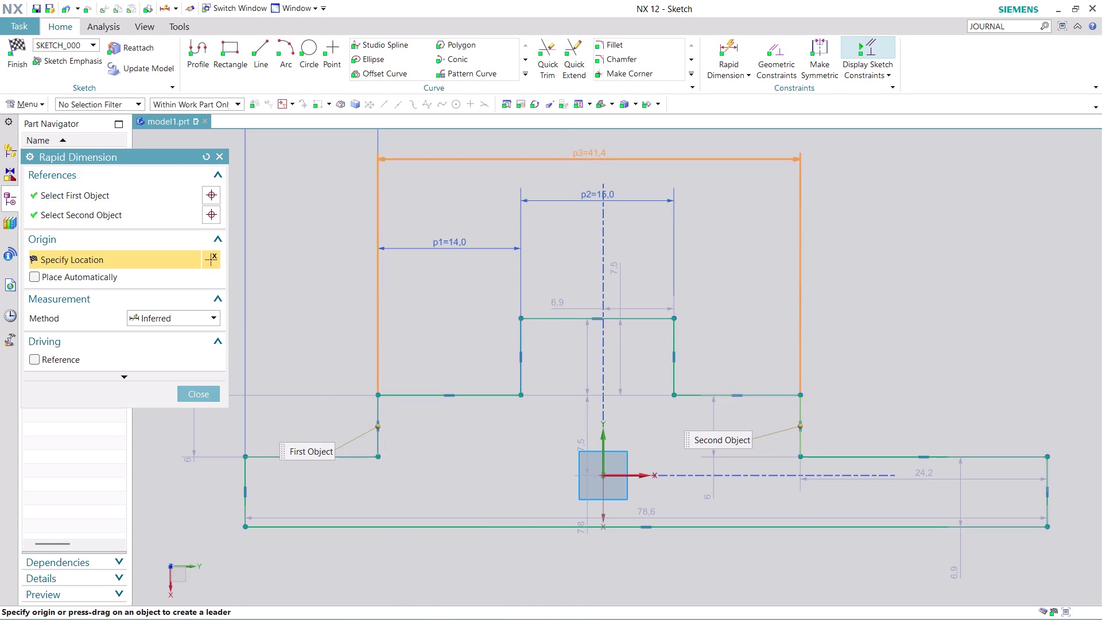
click(595, 152)
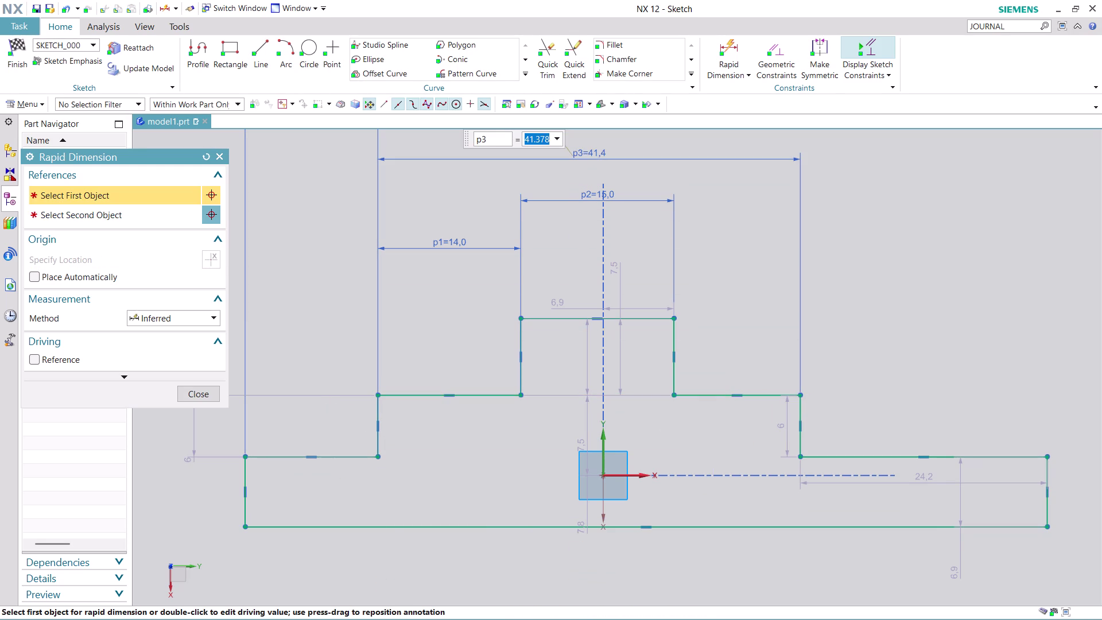
text(47)
key(Return)
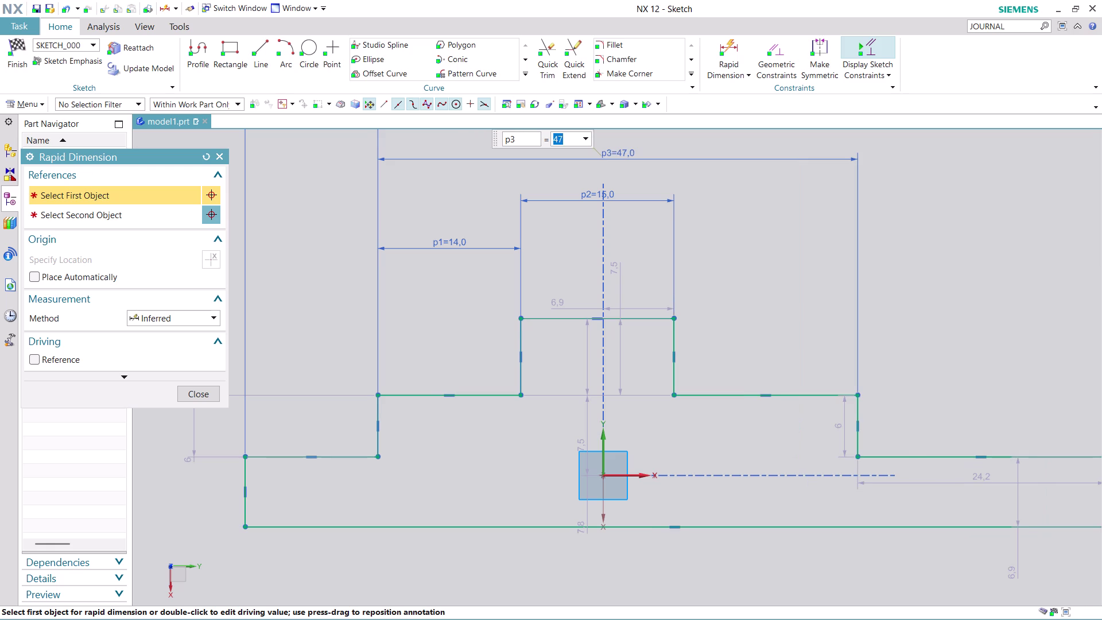
Zoom around the profile and pick the first edge for the overall-length dimension.
scroll(up, 3)
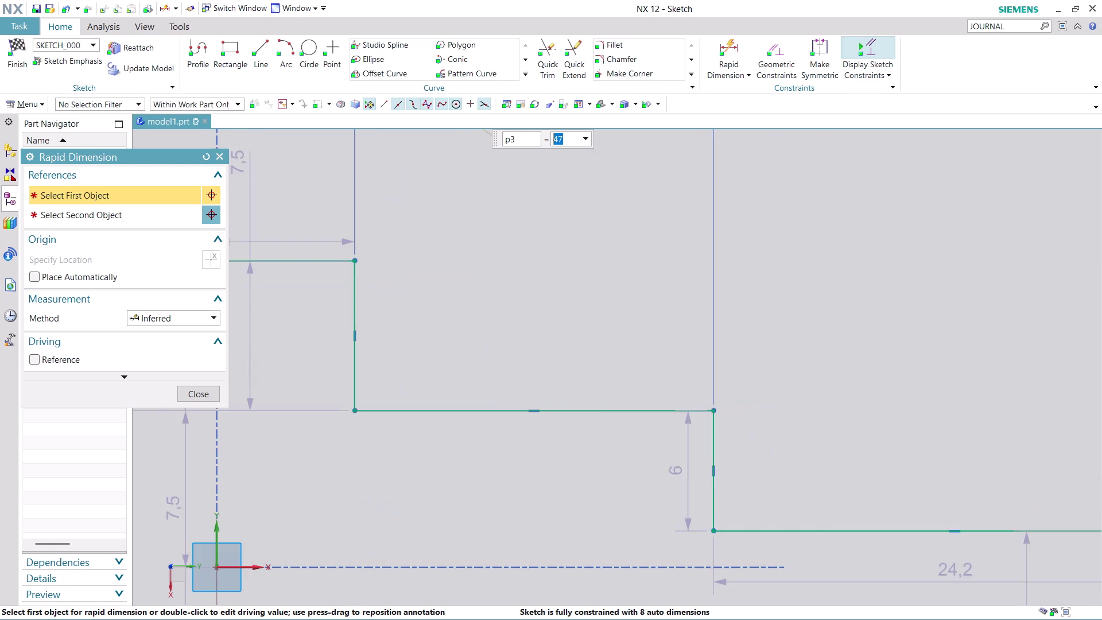
scroll(down, 3)
scroll(up, 3)
scroll(up, 3)
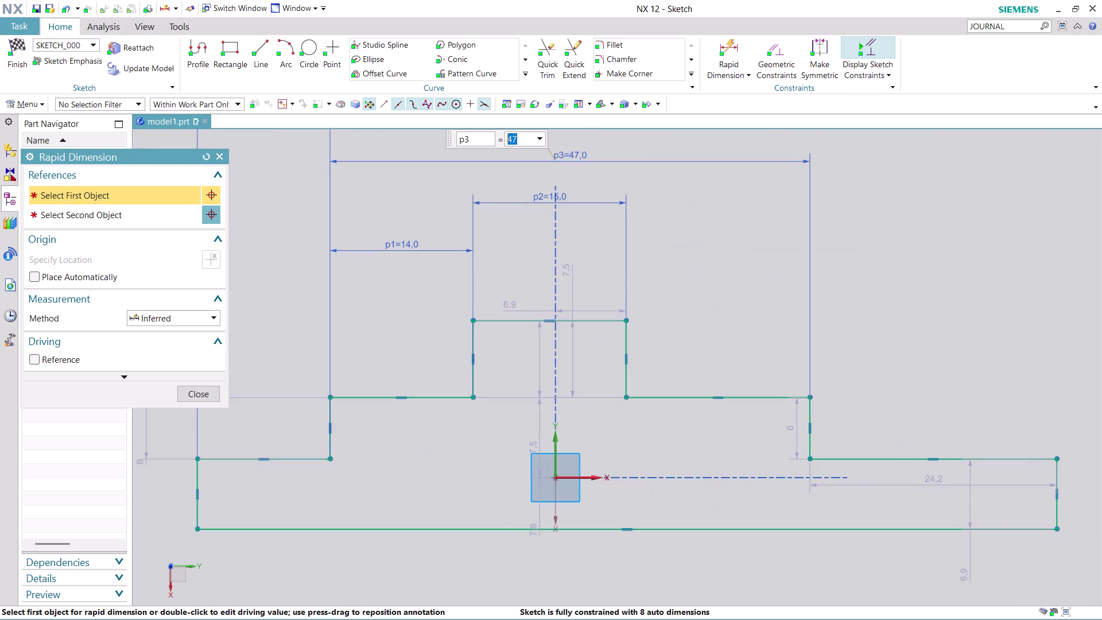
scroll(up, 3)
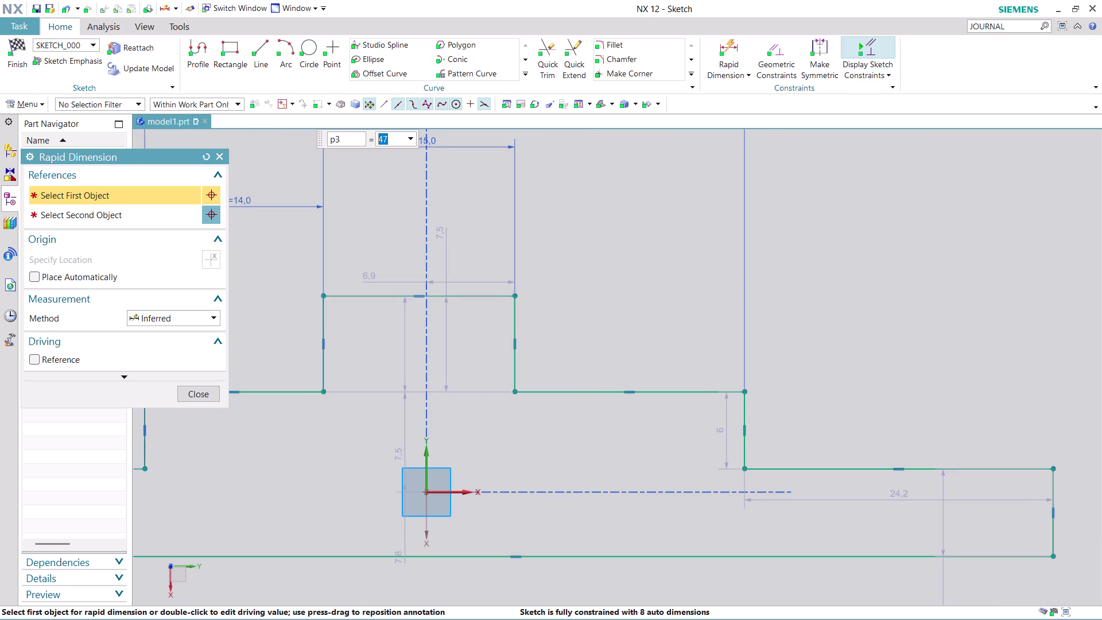
scroll(down, 3)
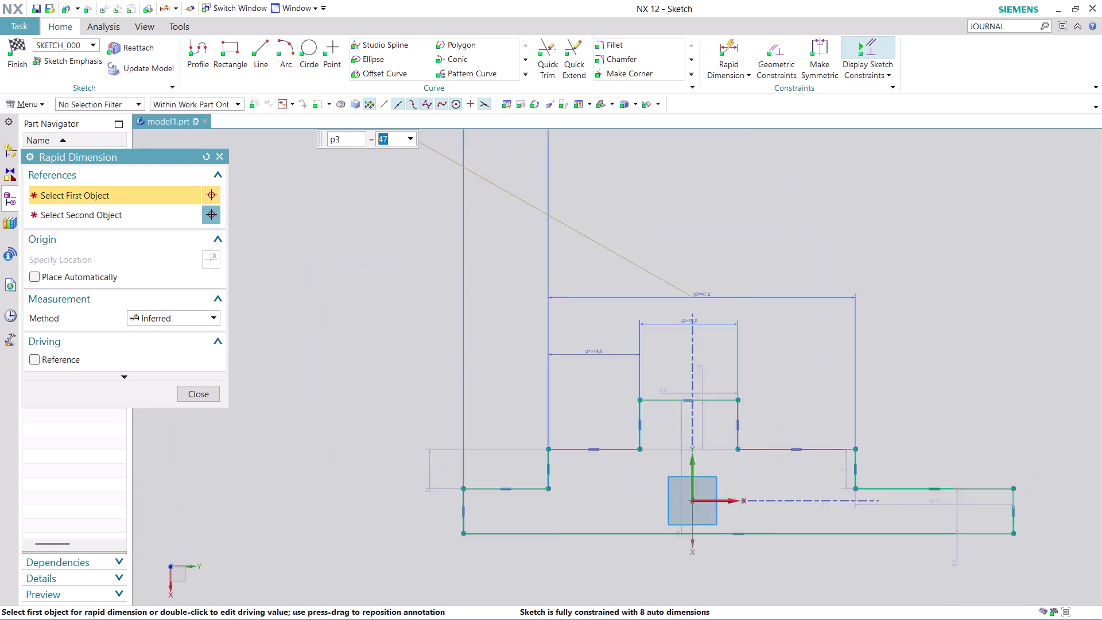
scroll(down, 3)
scroll(down, 3)
scroll(up, 3)
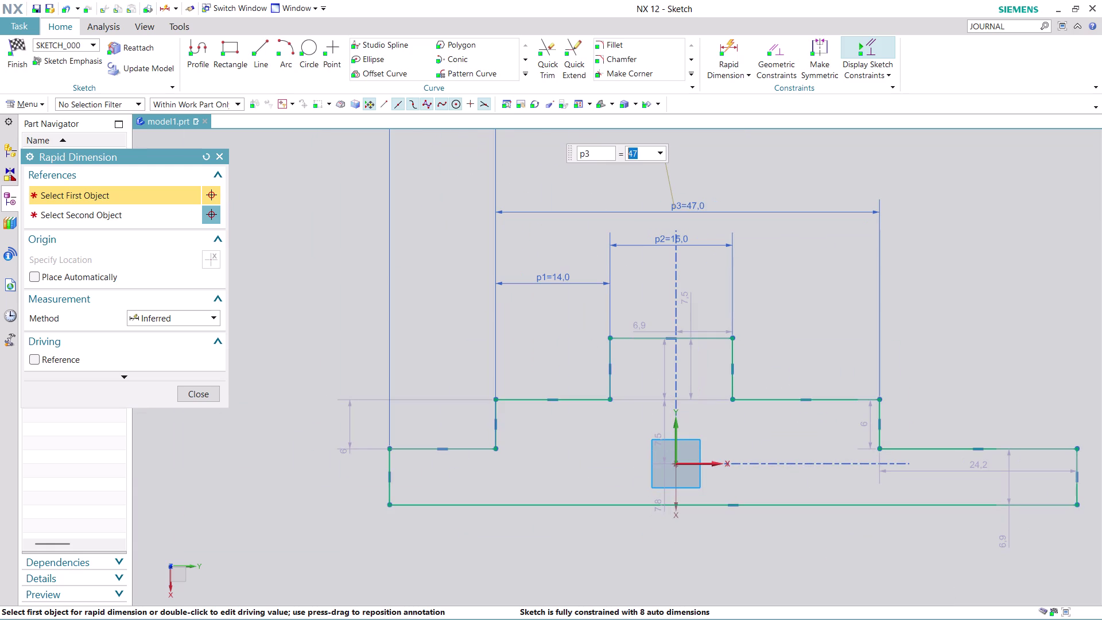
scroll(up, 3)
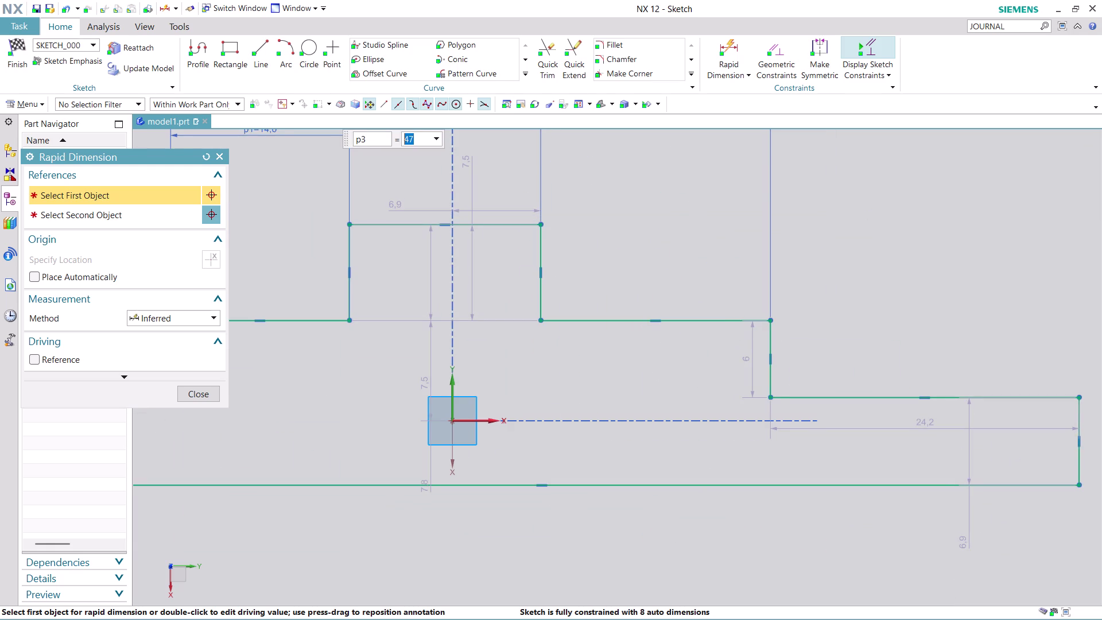
scroll(down, 3)
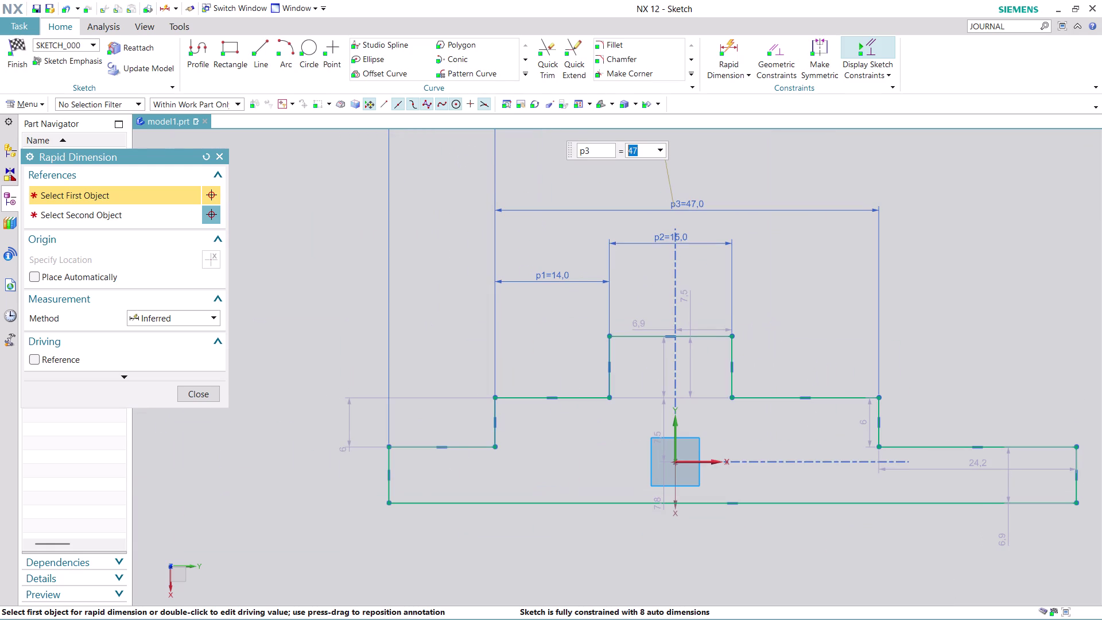
click(391, 485)
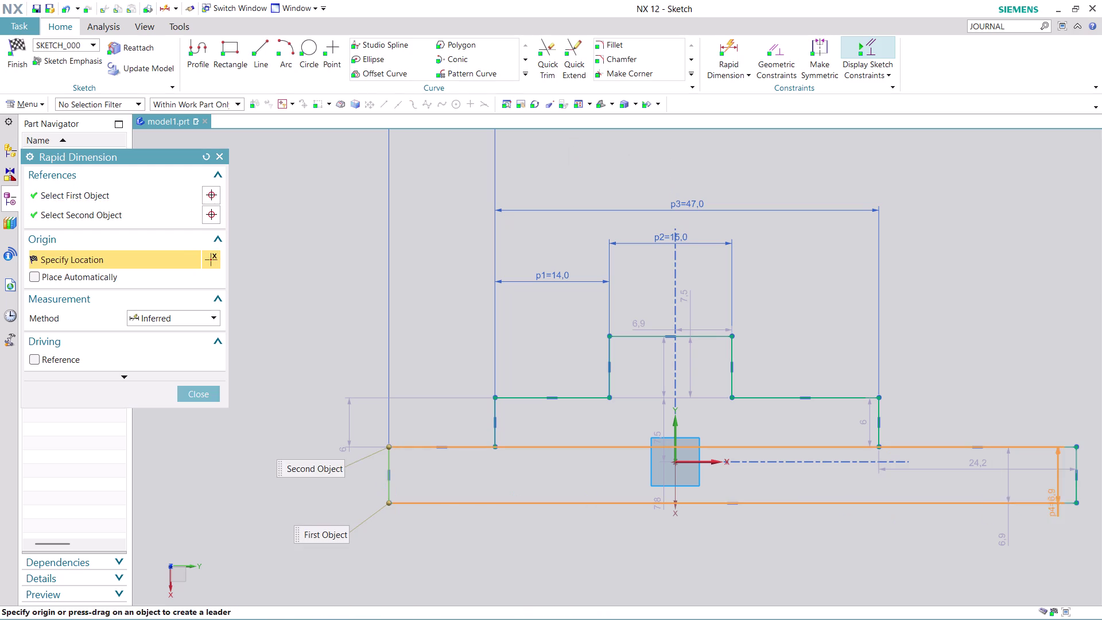
Dimension the shaft's overall length as 92 (p4) below the profile.
click(1079, 488)
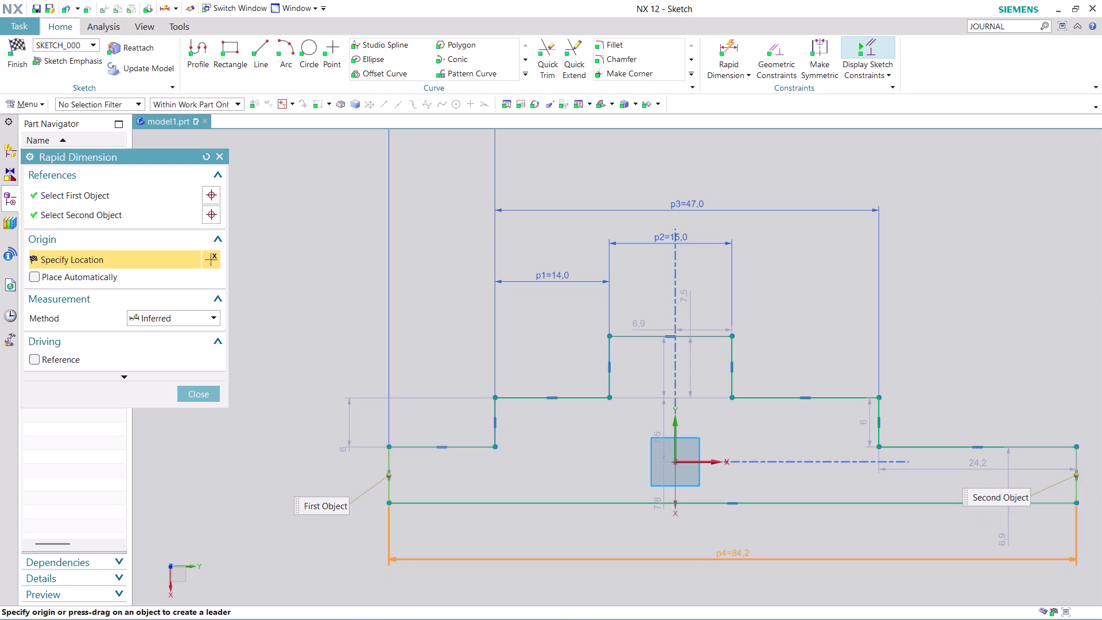
click(704, 552)
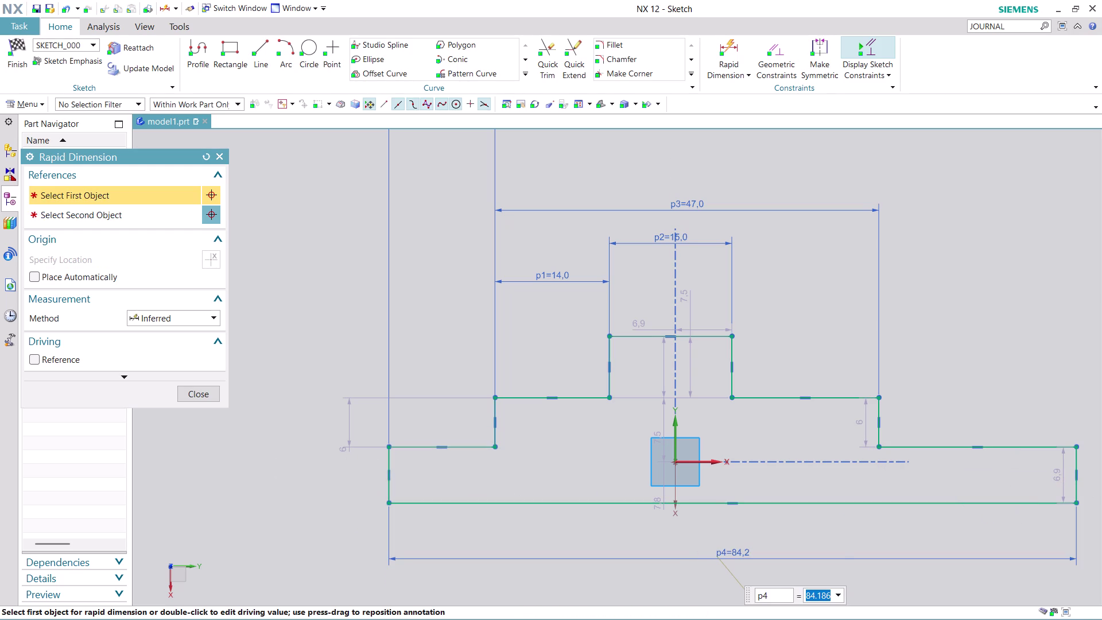
text(92)
key(Return)
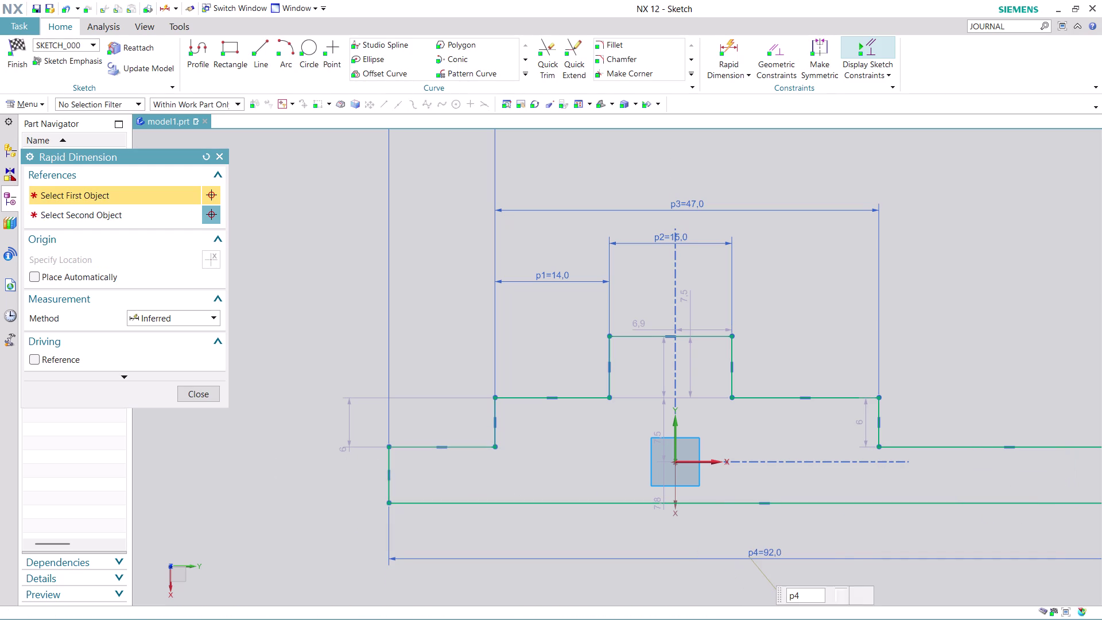
Zoom around the sketch and pick the profile to begin the next dimension.
scroll(up, 3)
scroll(down, 3)
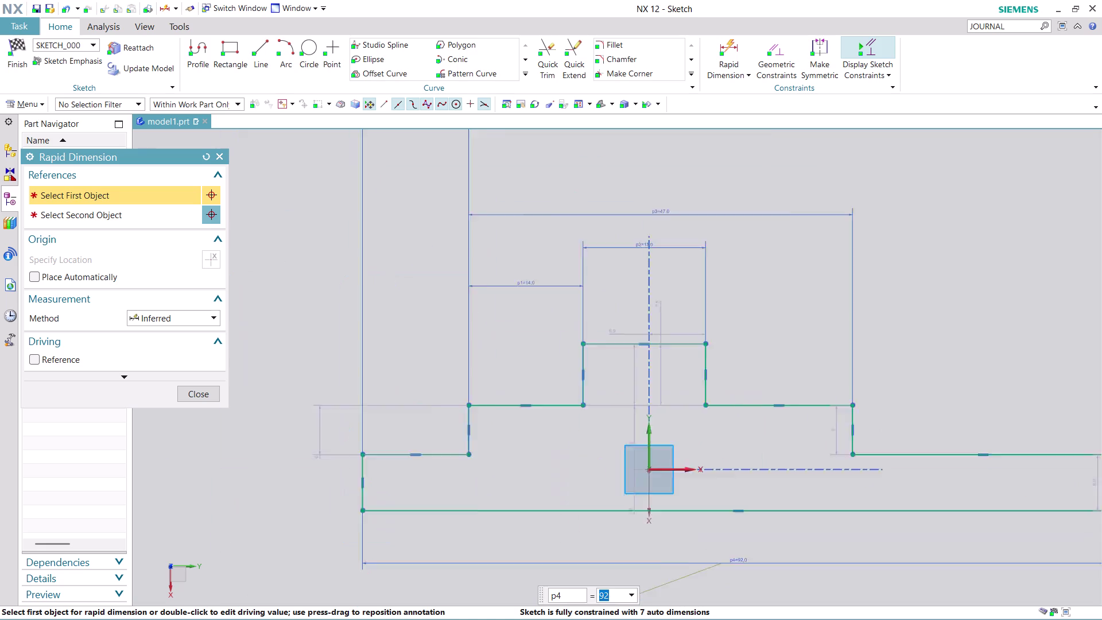
scroll(down, 3)
scroll(down, 3)
scroll(up, 3)
scroll(up, 3)
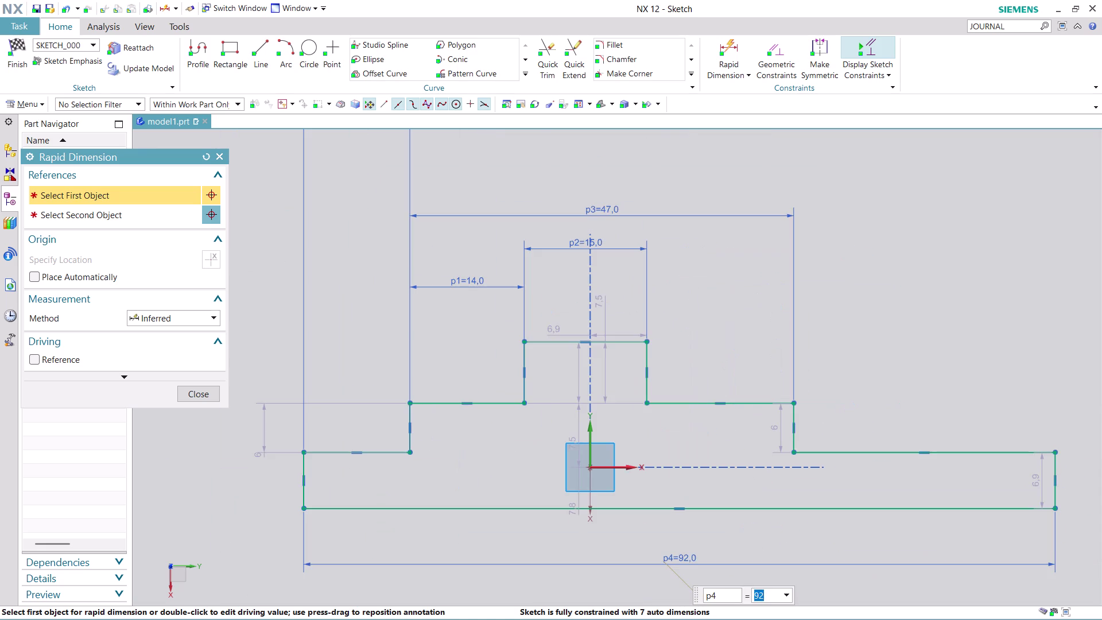
scroll(up, 3)
scroll(down, 3)
scroll(down, 3)
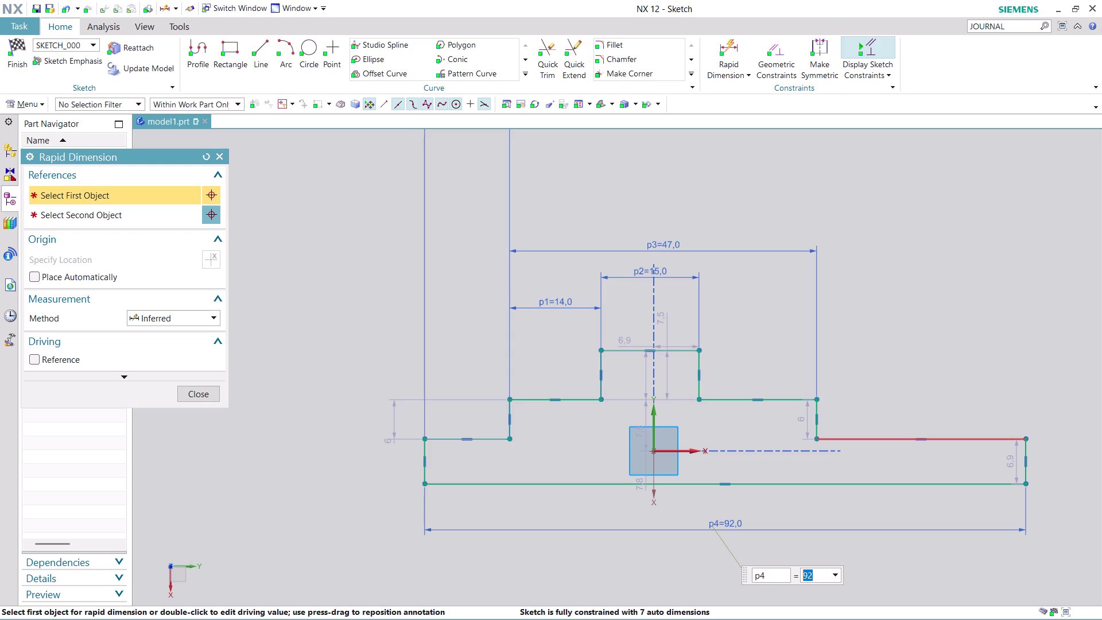
click(513, 429)
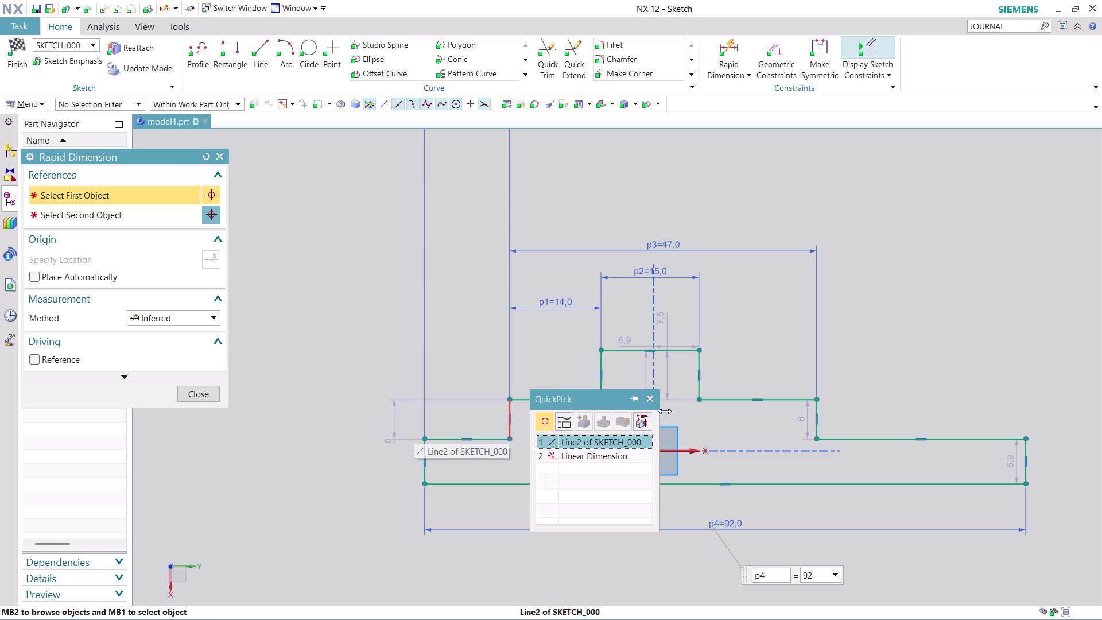
Dimension the left shoulder's height above the bottom line as 23/2 (p5 = 11.5).
click(652, 401)
click(566, 402)
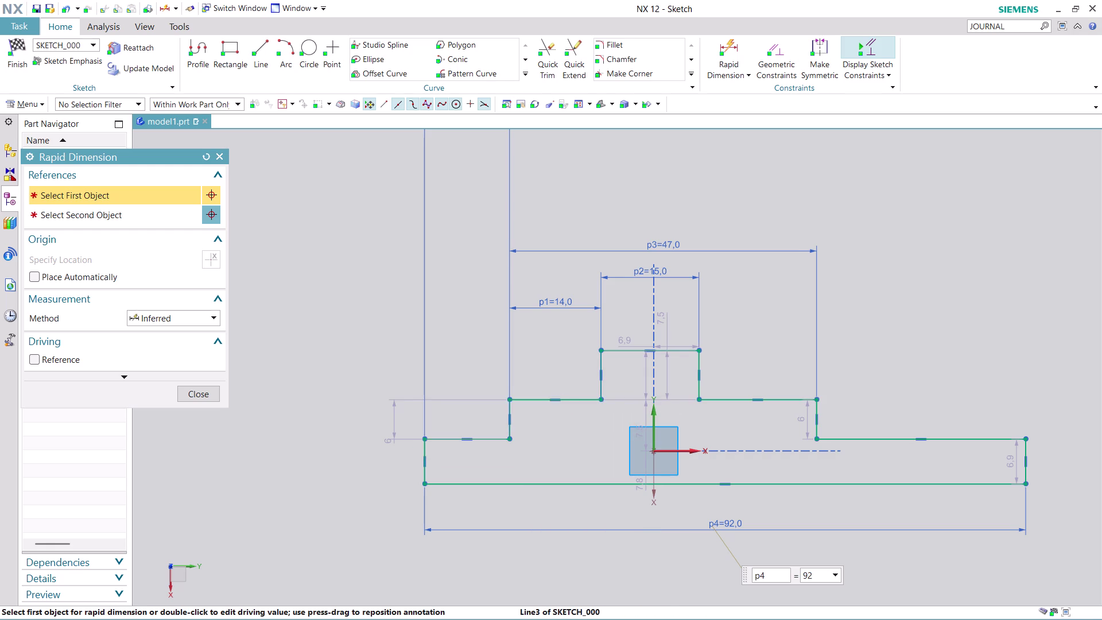
click(507, 479)
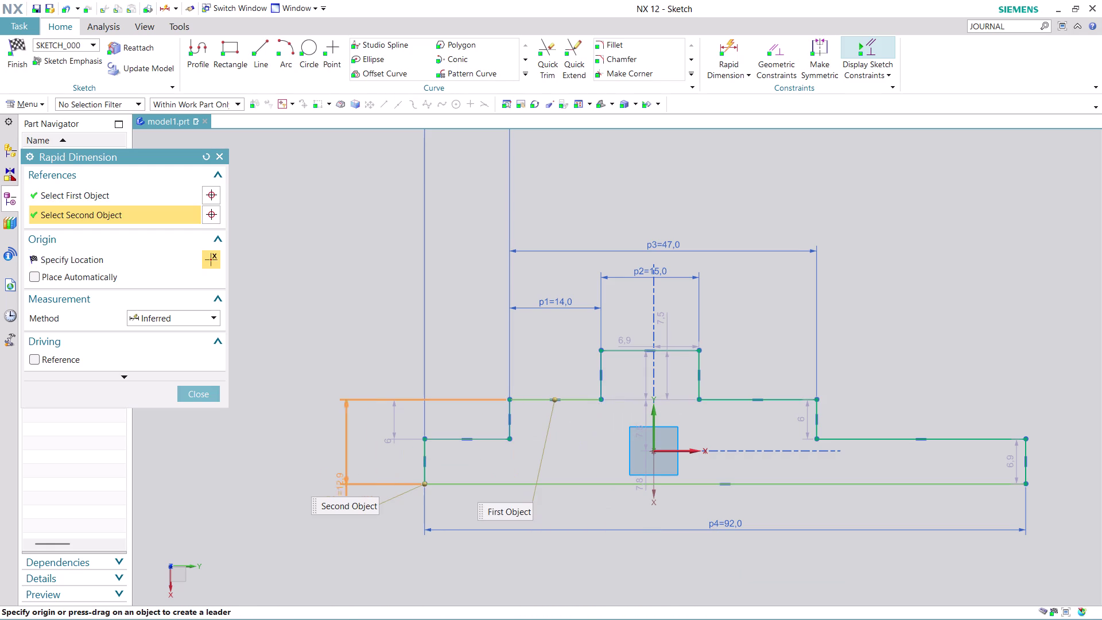
click(322, 451)
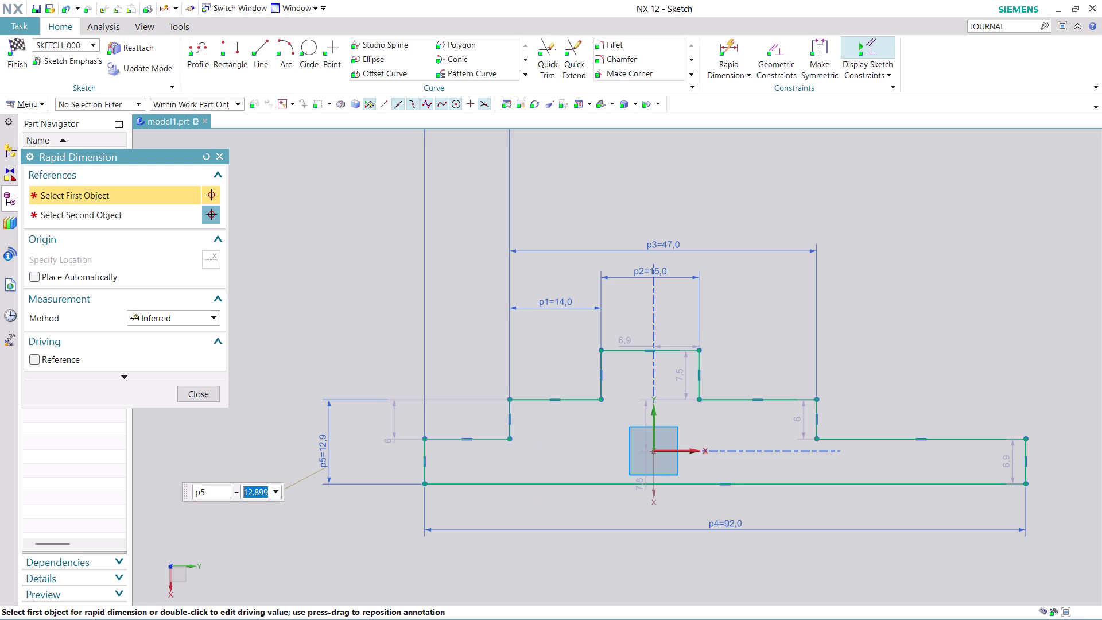
text(23)
key(Return)
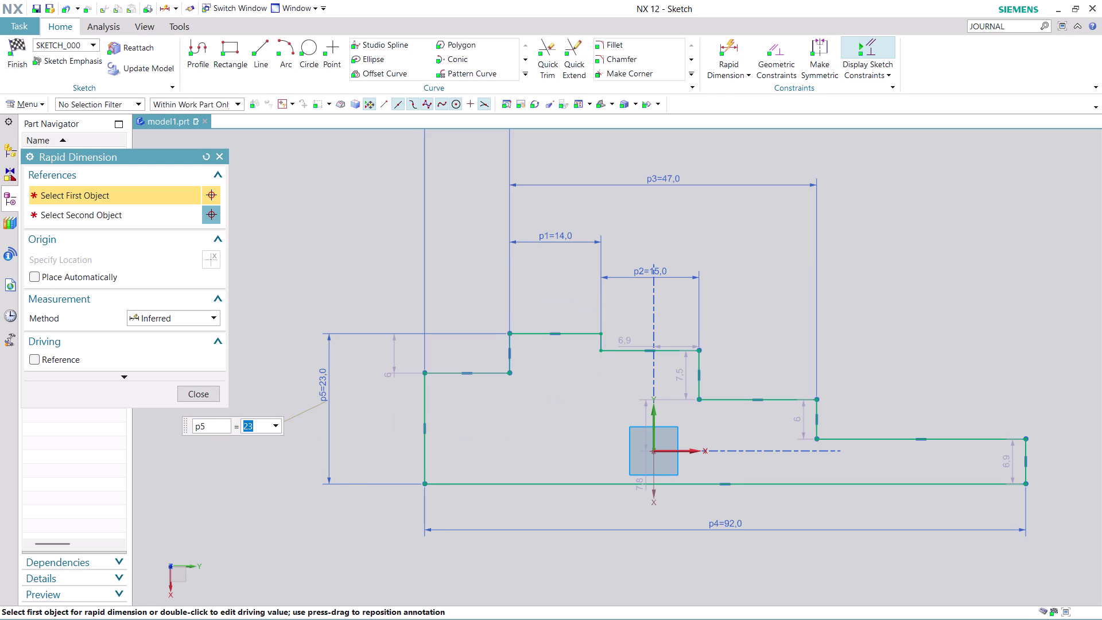
text(23)
key(slash)
key(2)
key(Return)
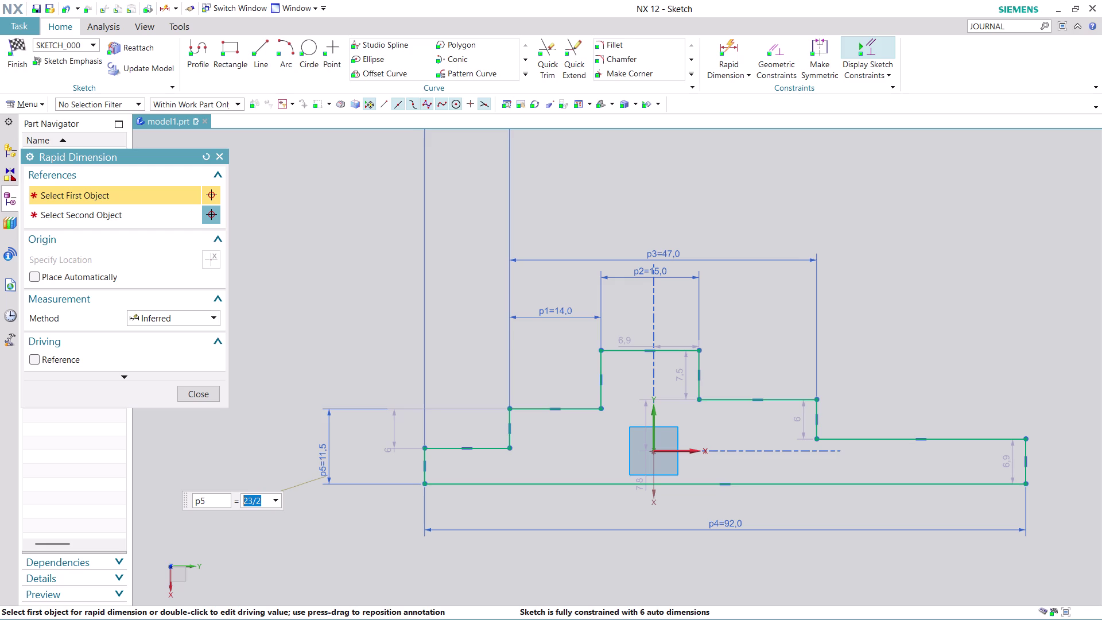
click(787, 398)
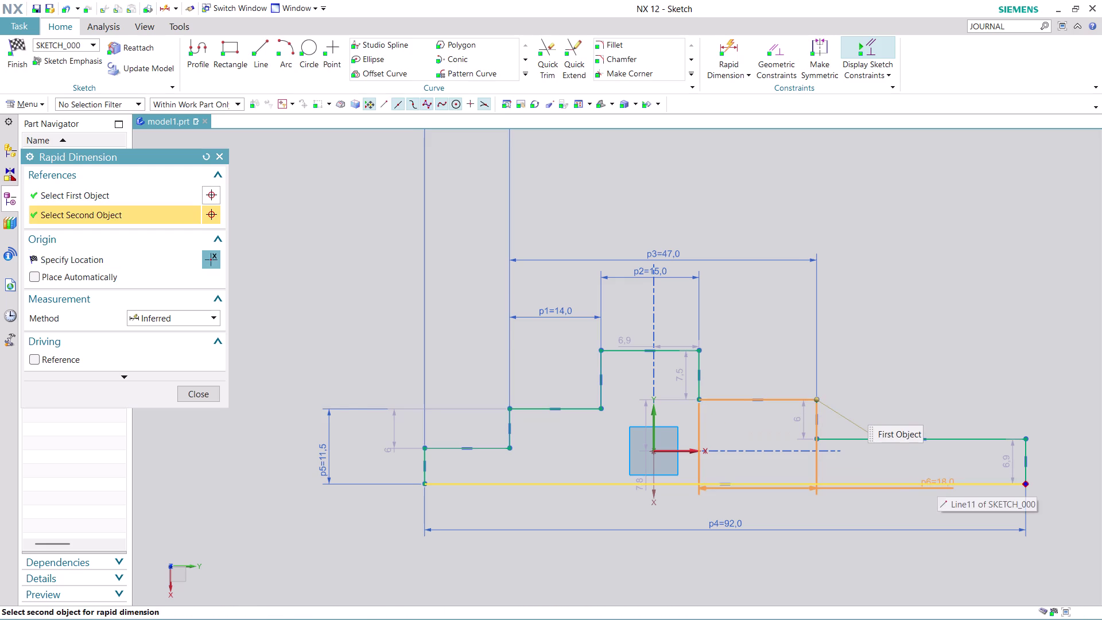
Dimension the right shoulder's height above the bottom line as 23/2 (p6 = 11.5).
click(937, 481)
click(1059, 437)
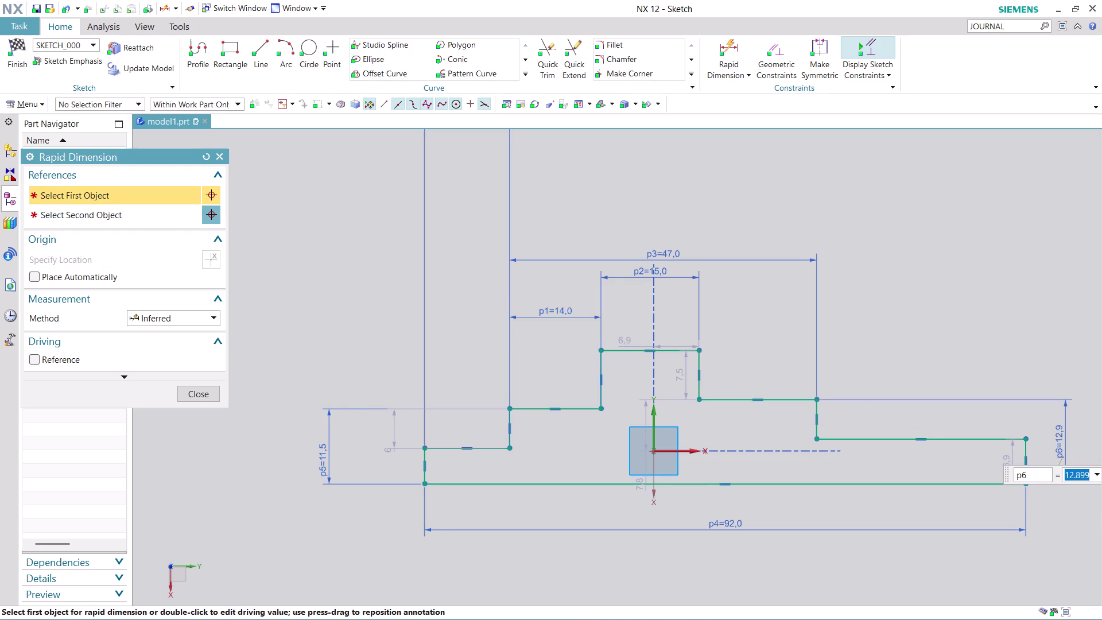
text(23/)
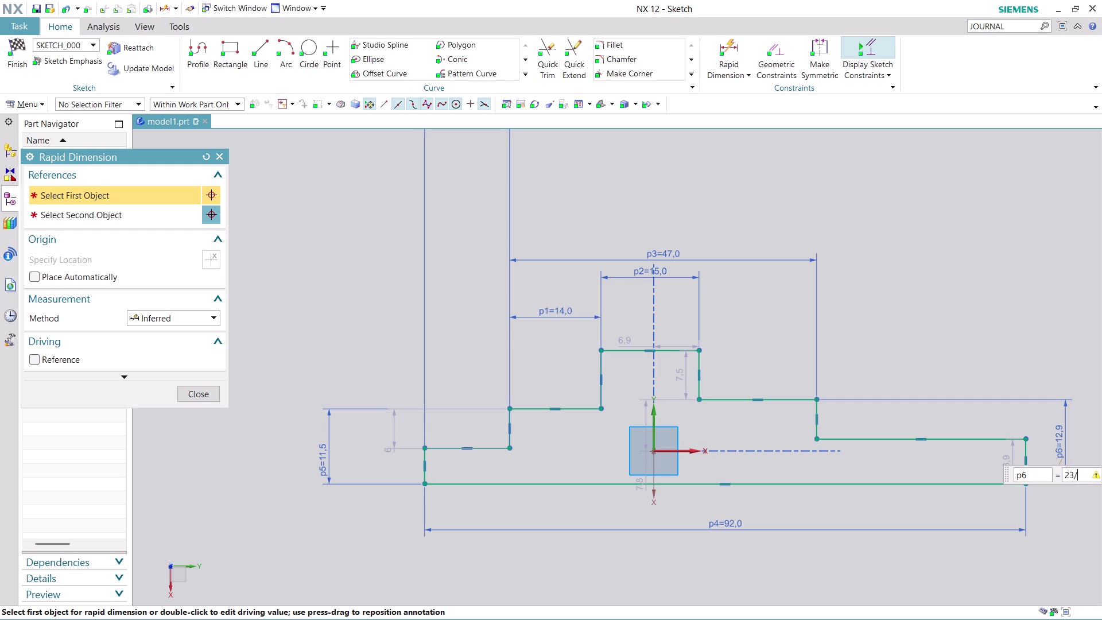
text(2)
key(Return)
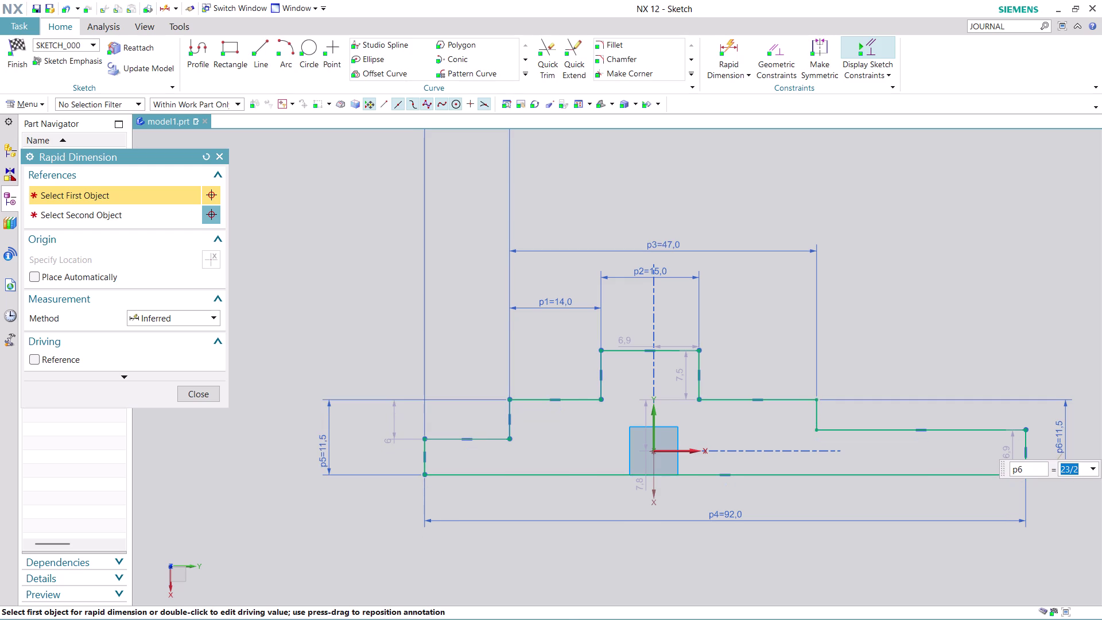
scroll(up, 3)
scroll(down, 3)
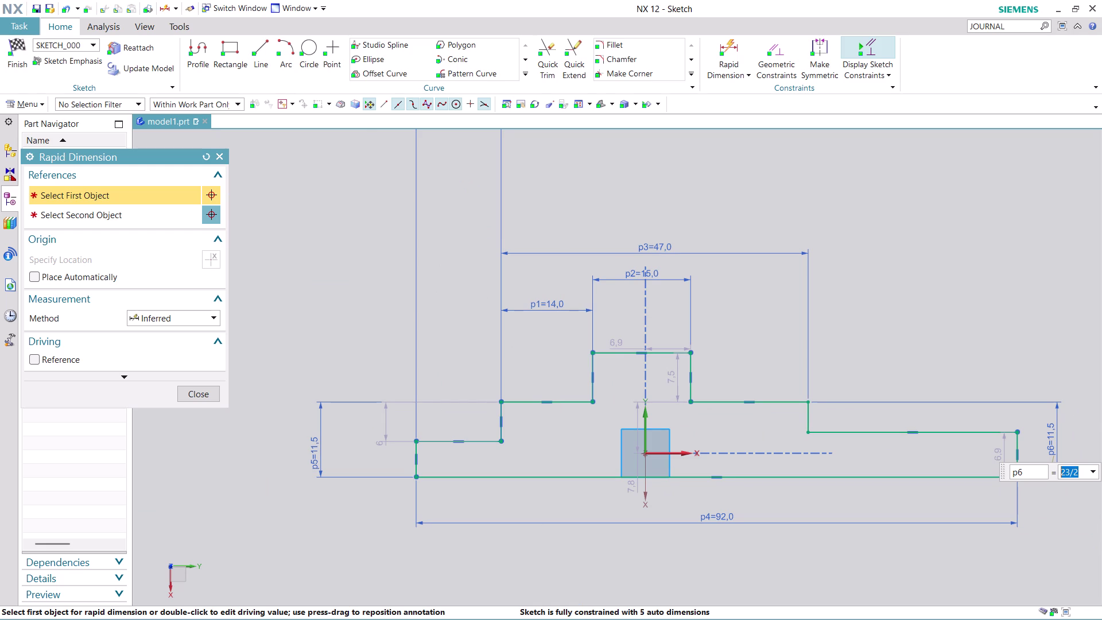
click(622, 354)
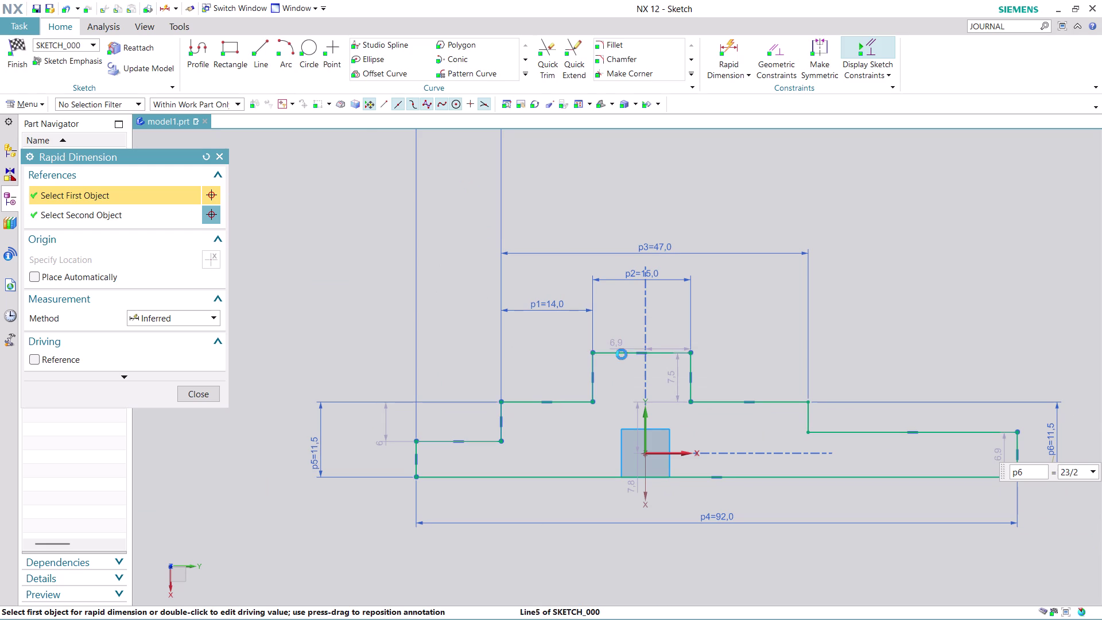
Dimension the raised middle's height above the bottom line as 20 (p7) and finish dimensioning.
click(578, 477)
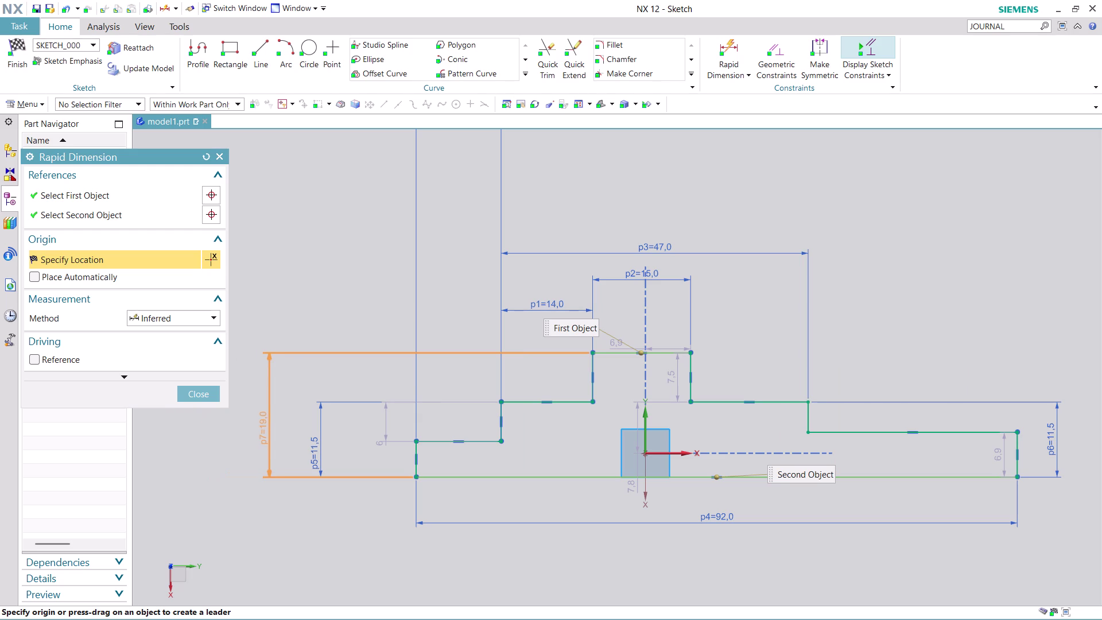
click(261, 427)
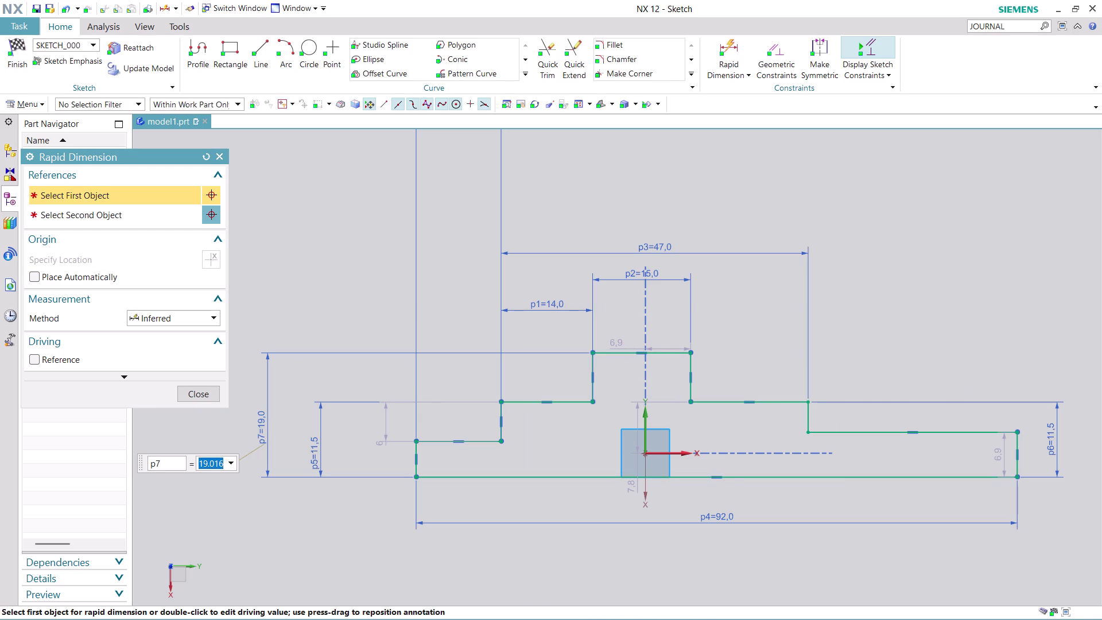
text(20)
key(Return)
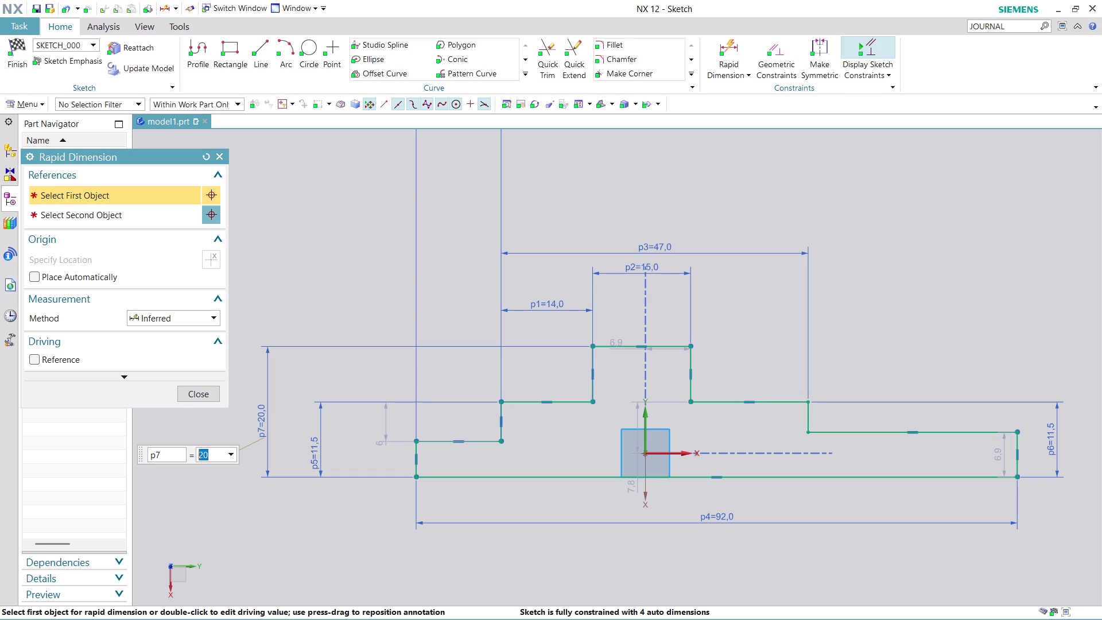
click(202, 394)
click(776, 46)
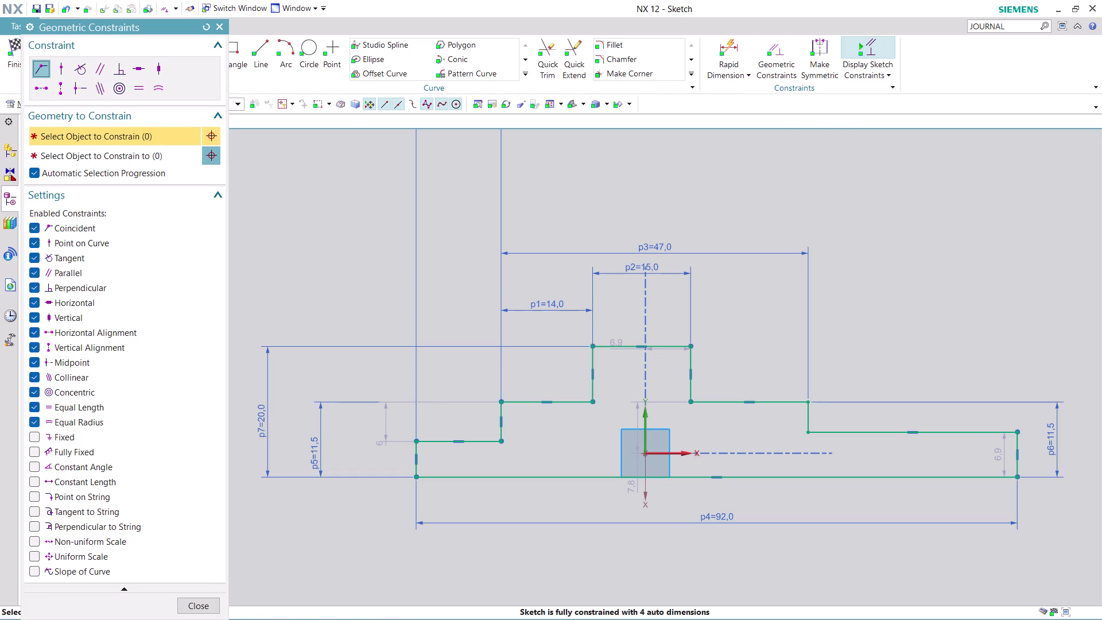
key(Escape)
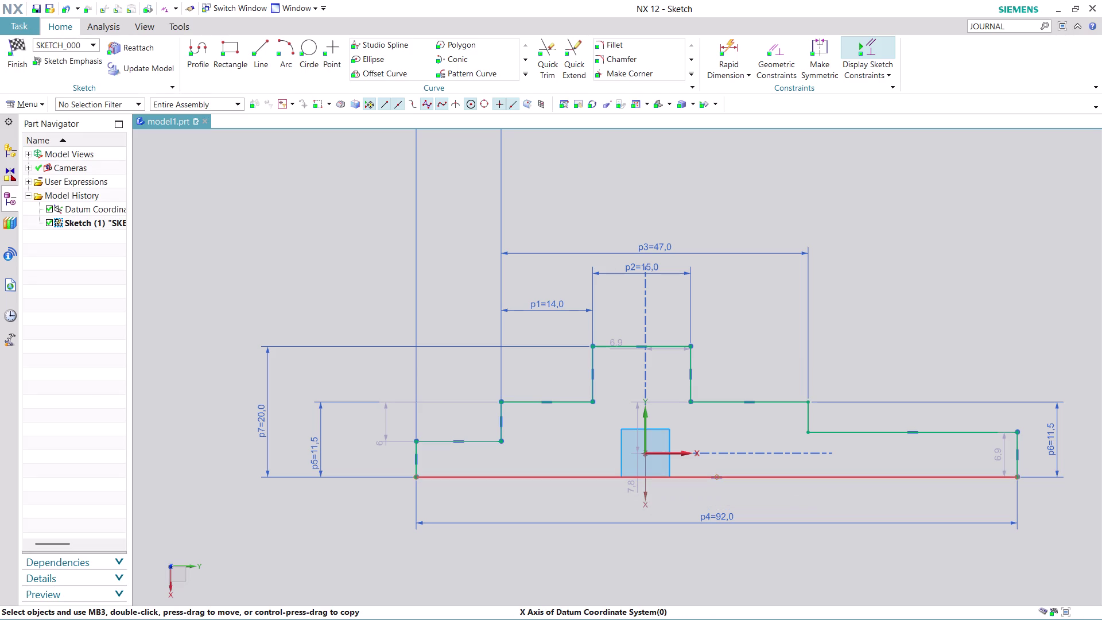
click(573, 481)
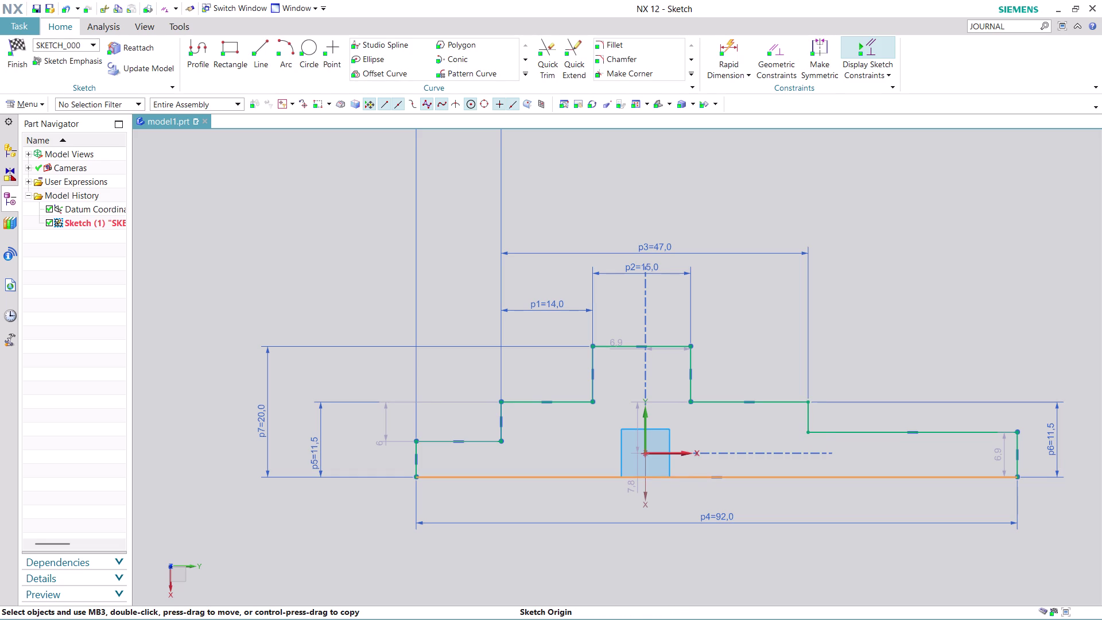
click(645, 453)
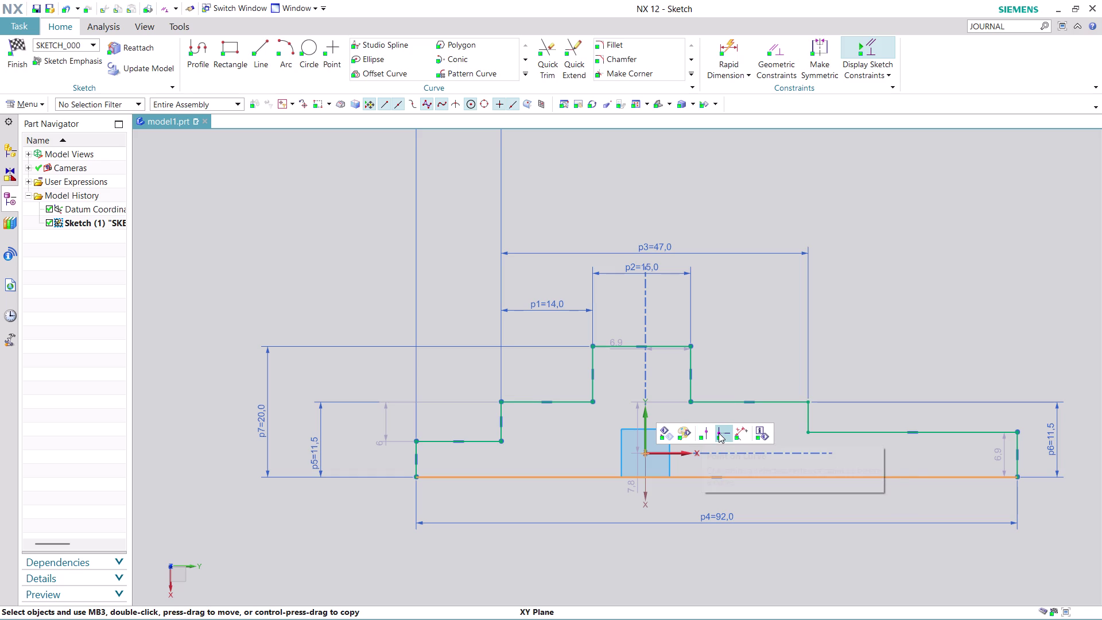
click(718, 433)
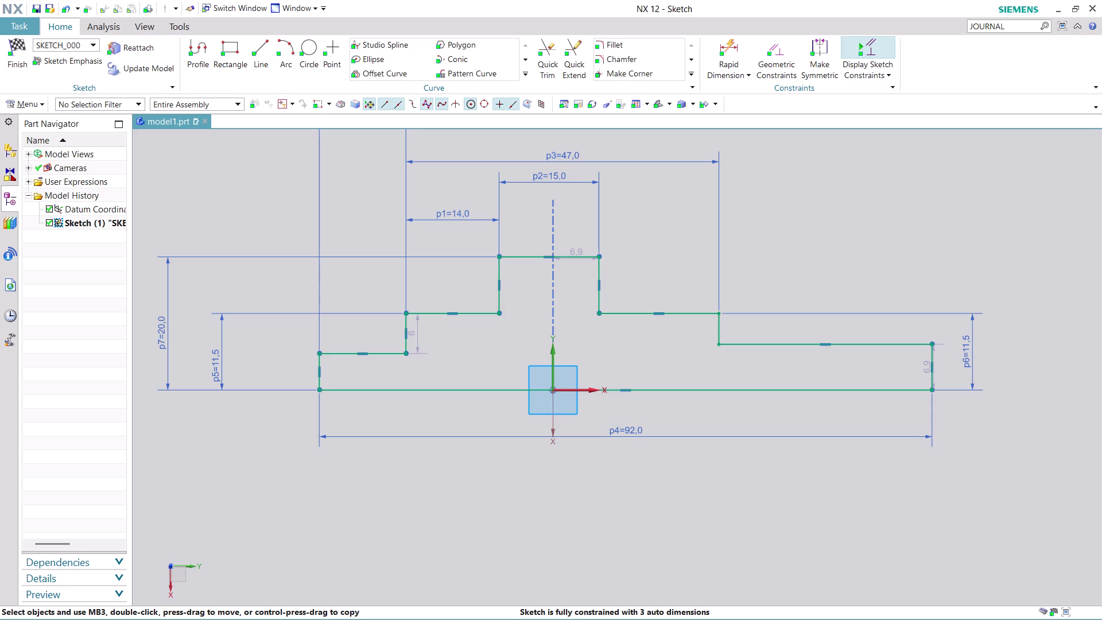
Dimension the left end step above the bottom line as p8=15/2, placed left of the profile.
click(379, 355)
click(381, 387)
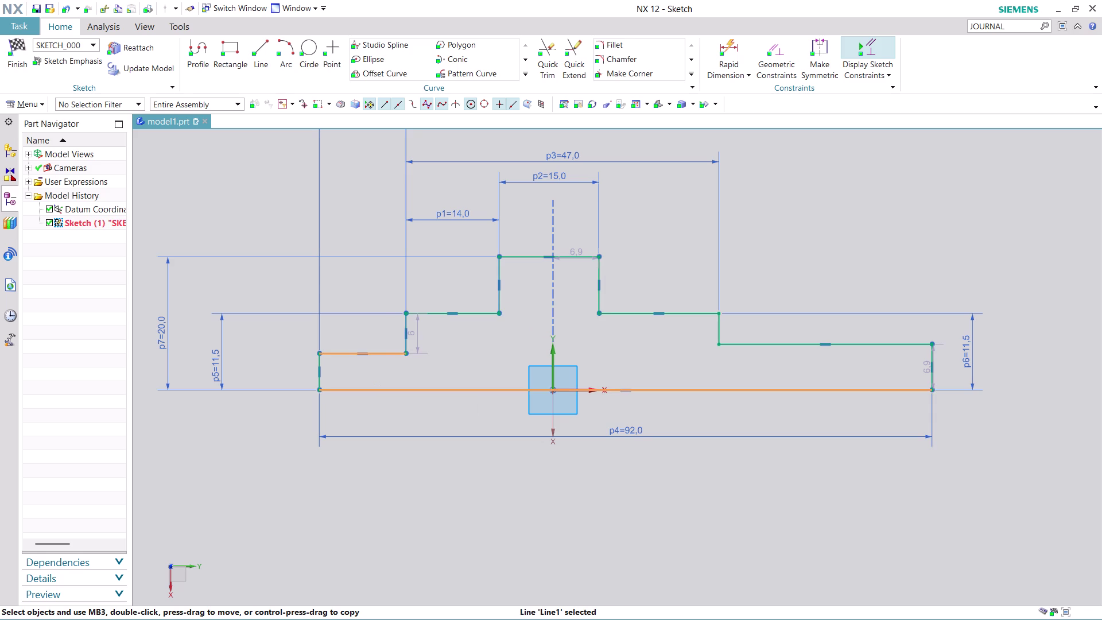
key(Escape)
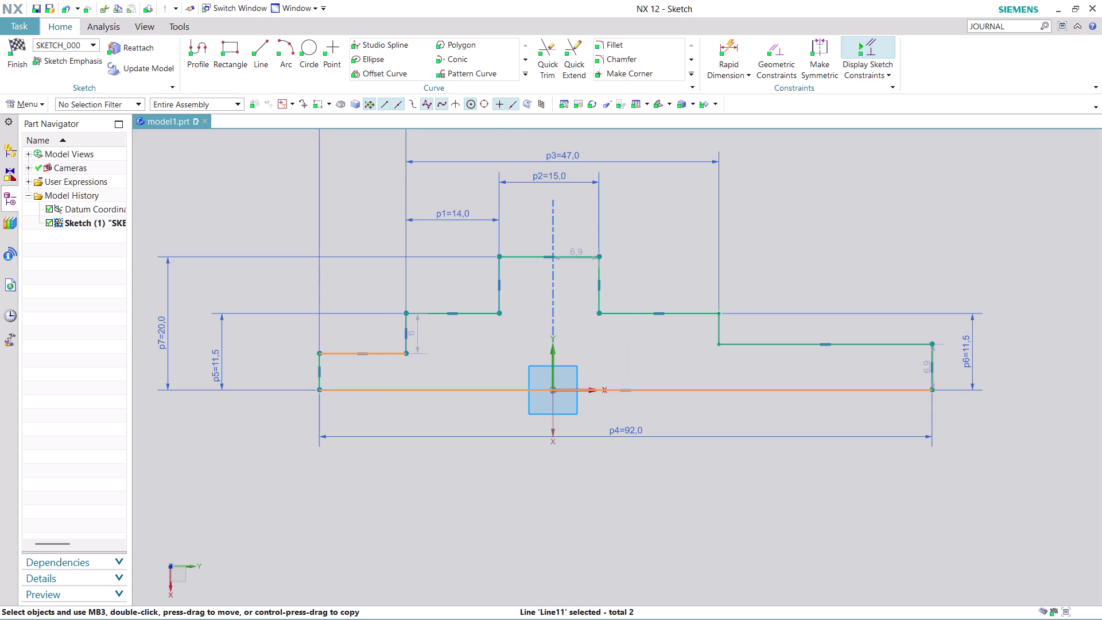
click(726, 41)
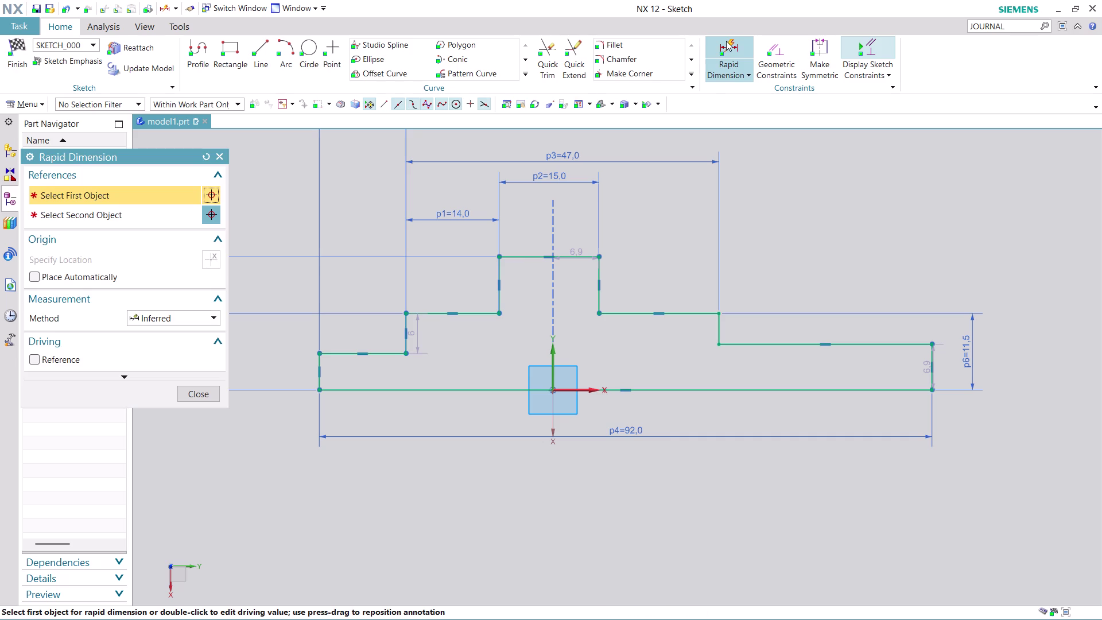
click(380, 350)
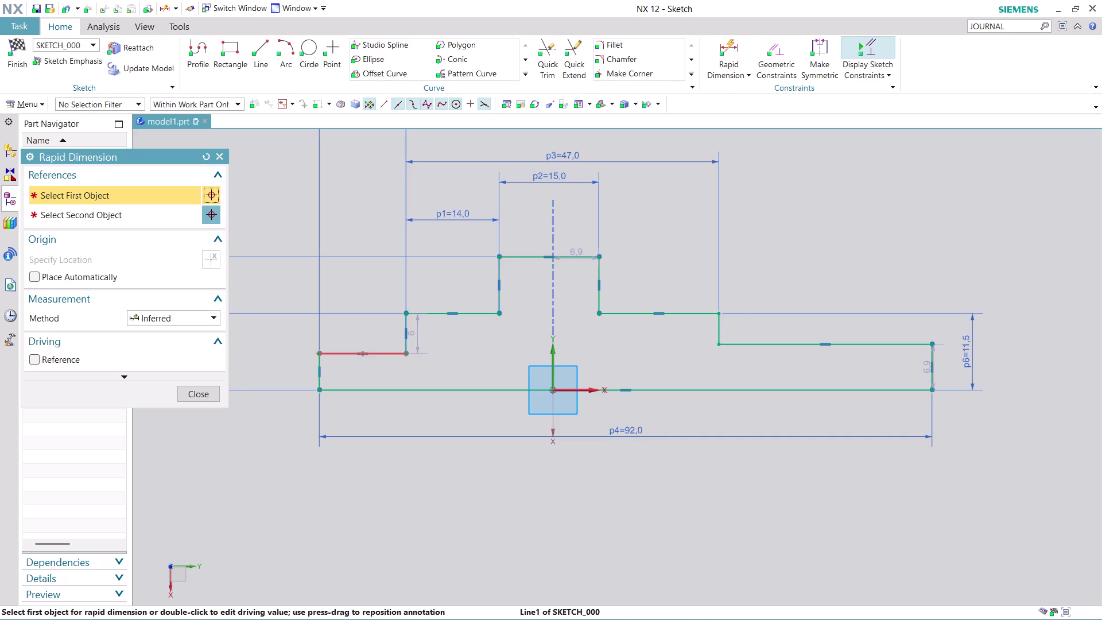
click(378, 388)
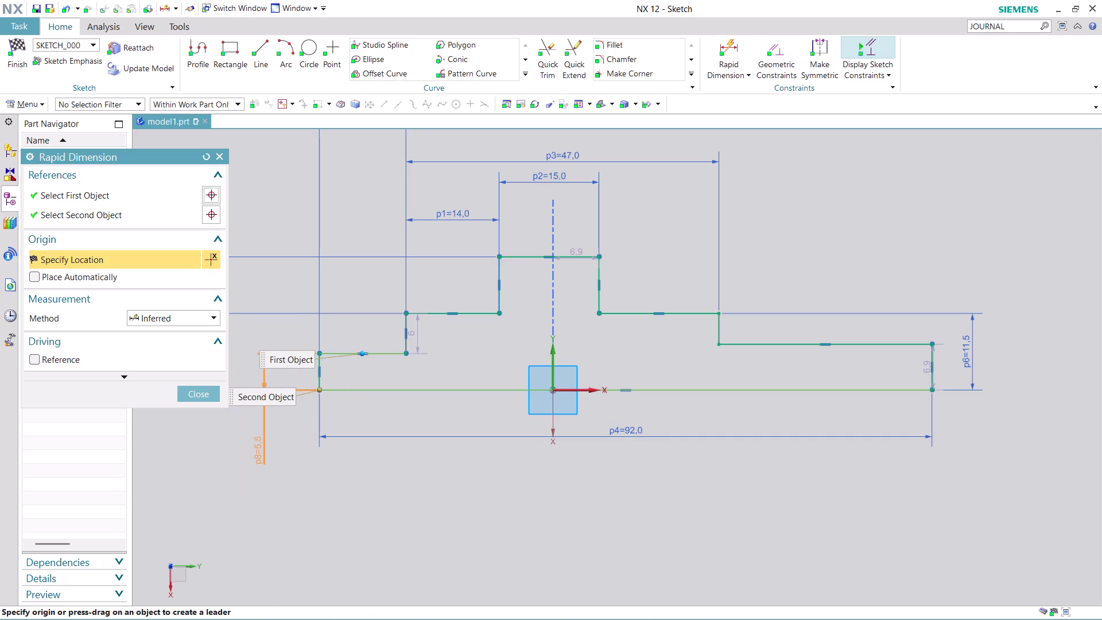
click(257, 450)
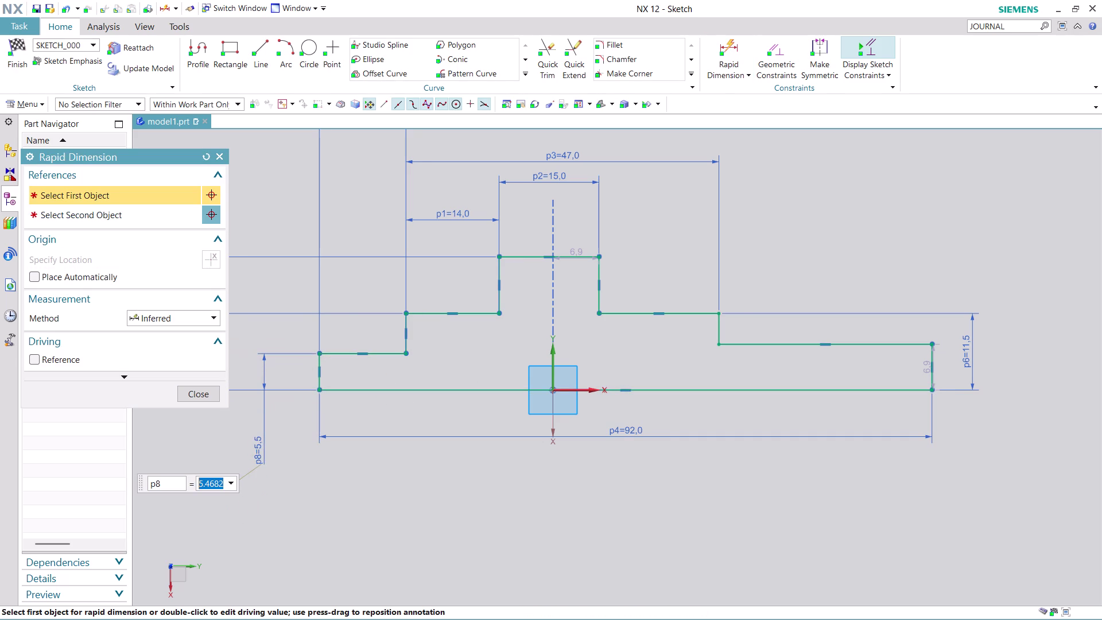
text(15)
key(slash)
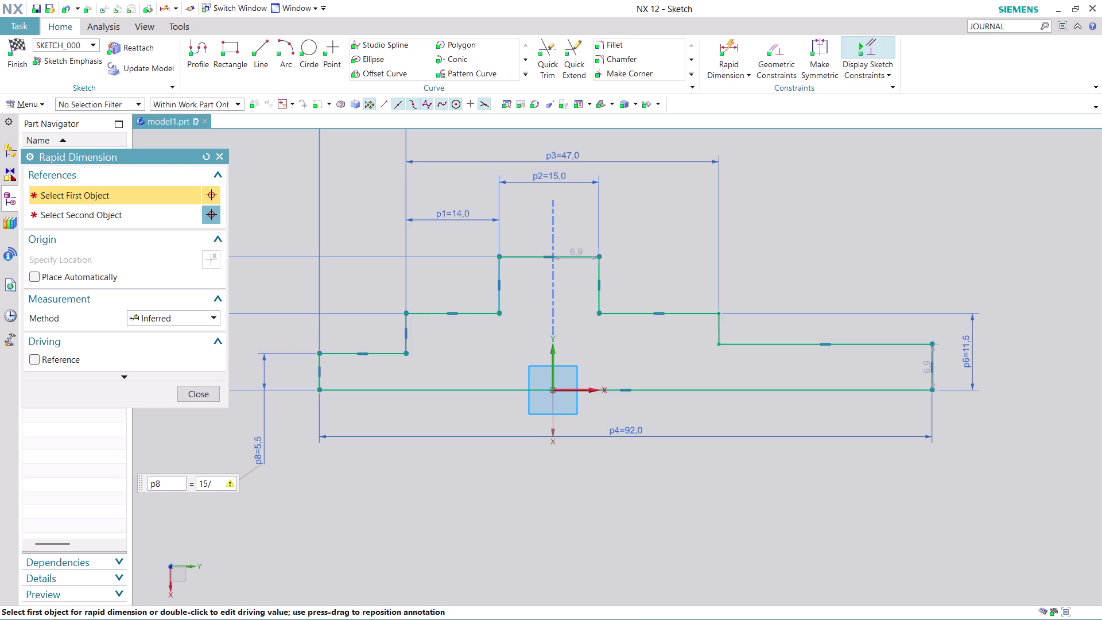
key(2)
key(Return)
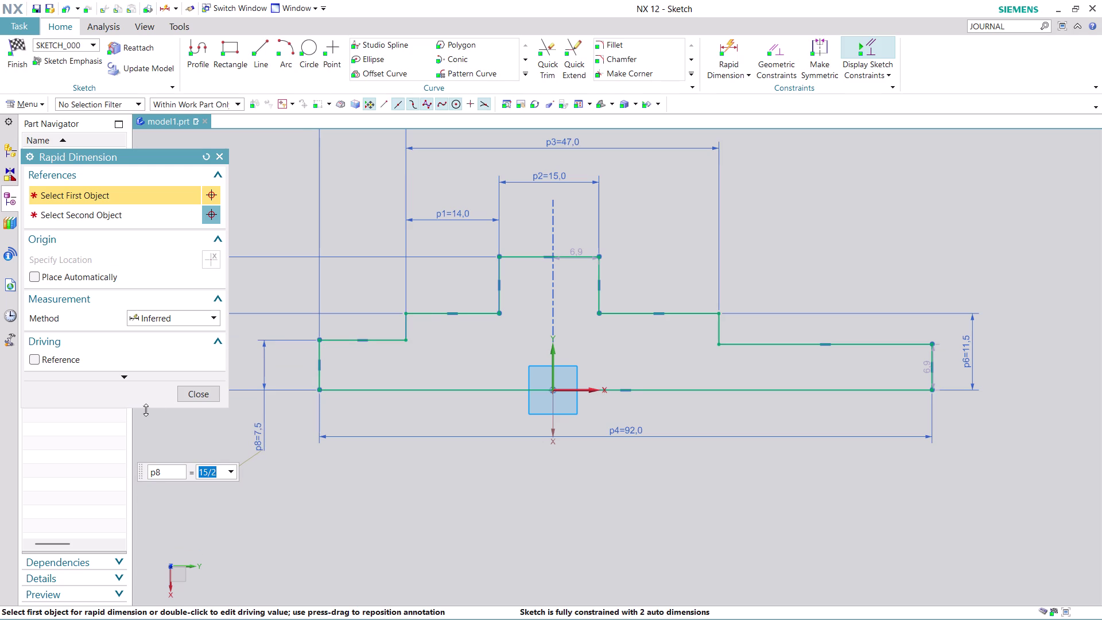
click(197, 390)
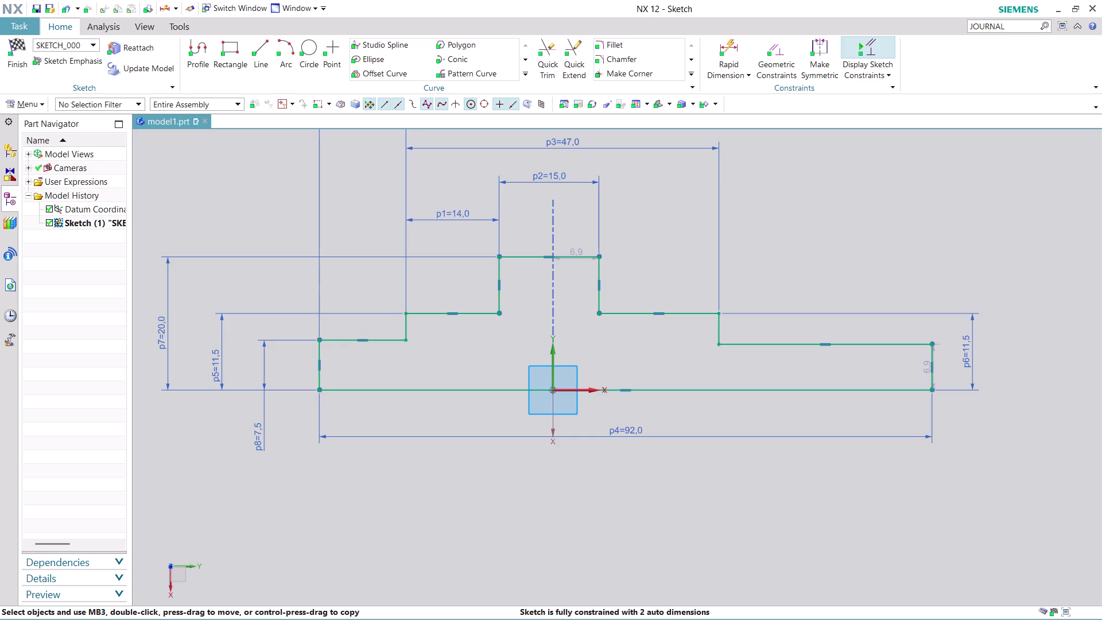
Dimension the right end step above the bottom line as p9=15/2, placed right of the profile.
click(730, 47)
click(899, 343)
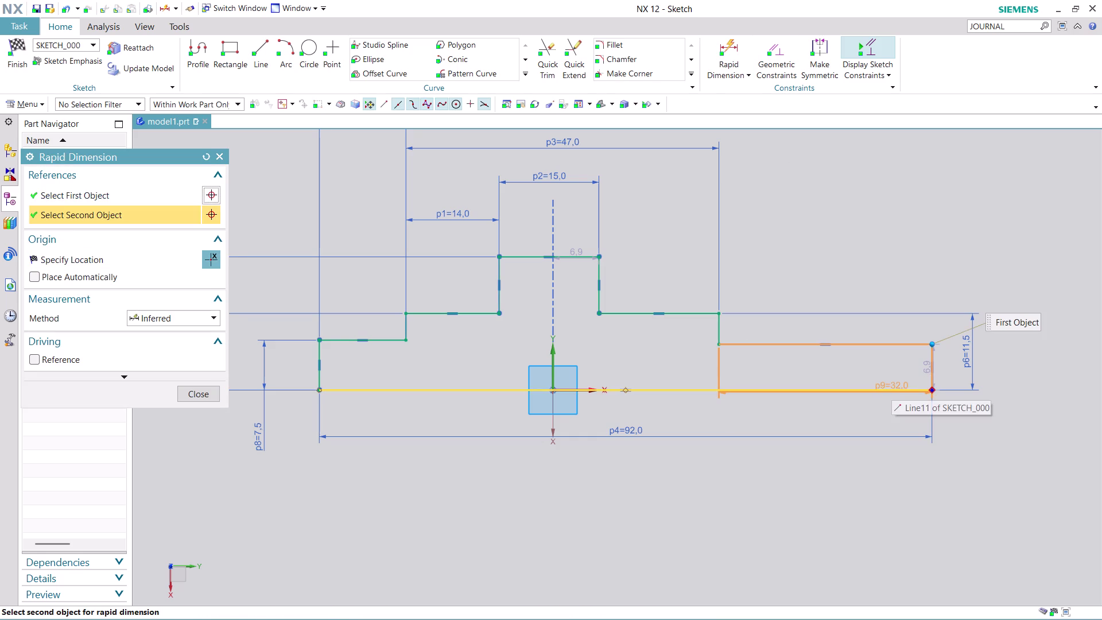
click(891, 388)
click(1020, 362)
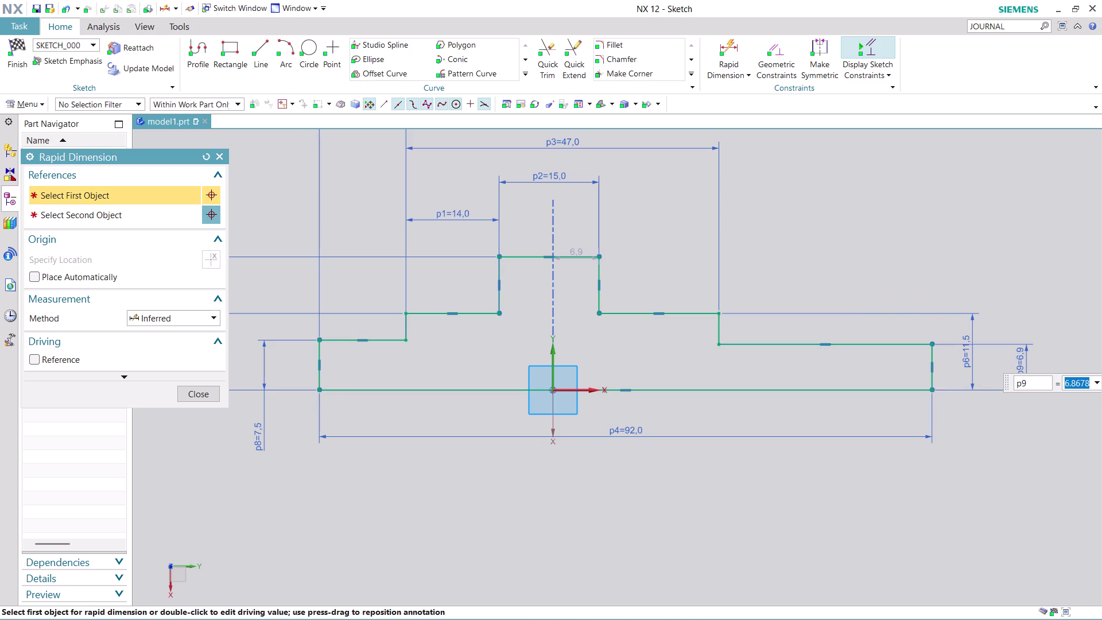
text(15)
text(/)
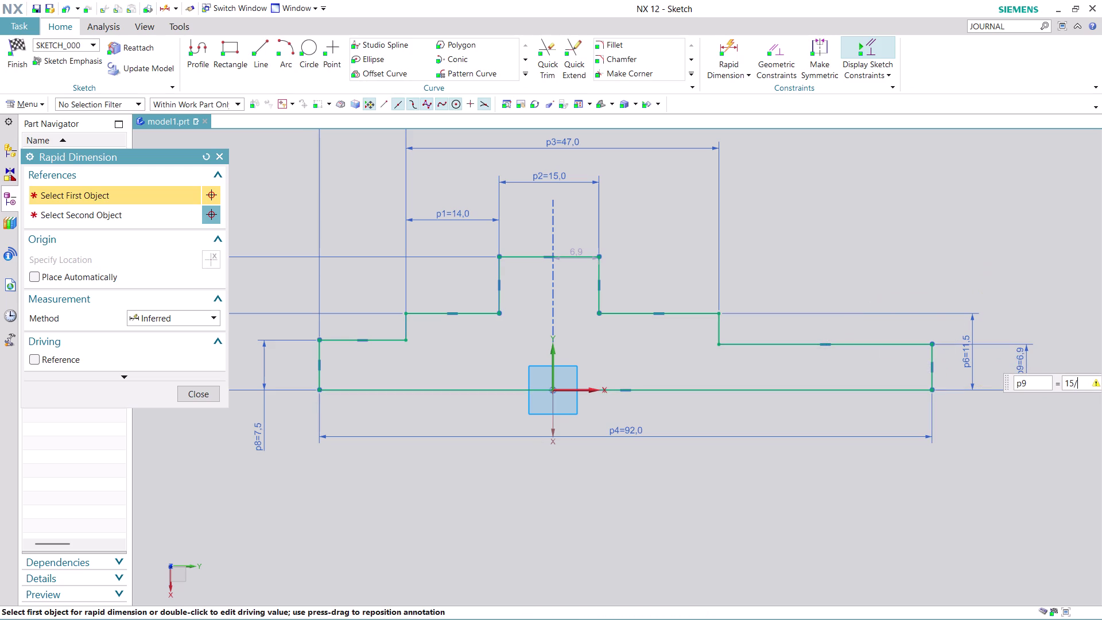
text(2)
key(Return)
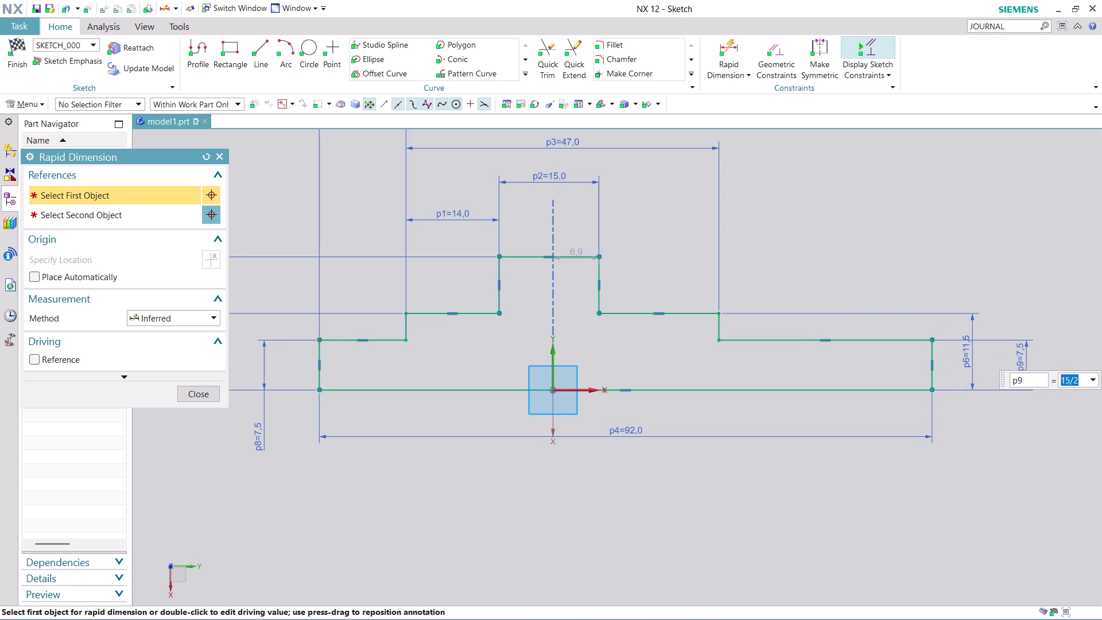
click(201, 397)
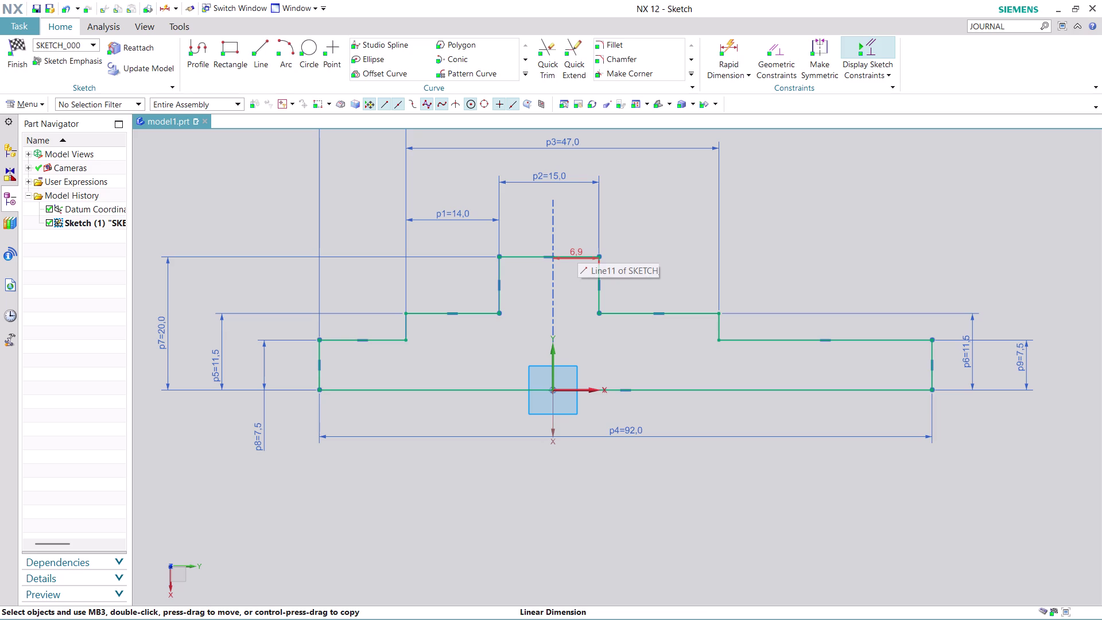
Pick the bottom line through QuickPick and apply a constraint to it.
click(664, 391)
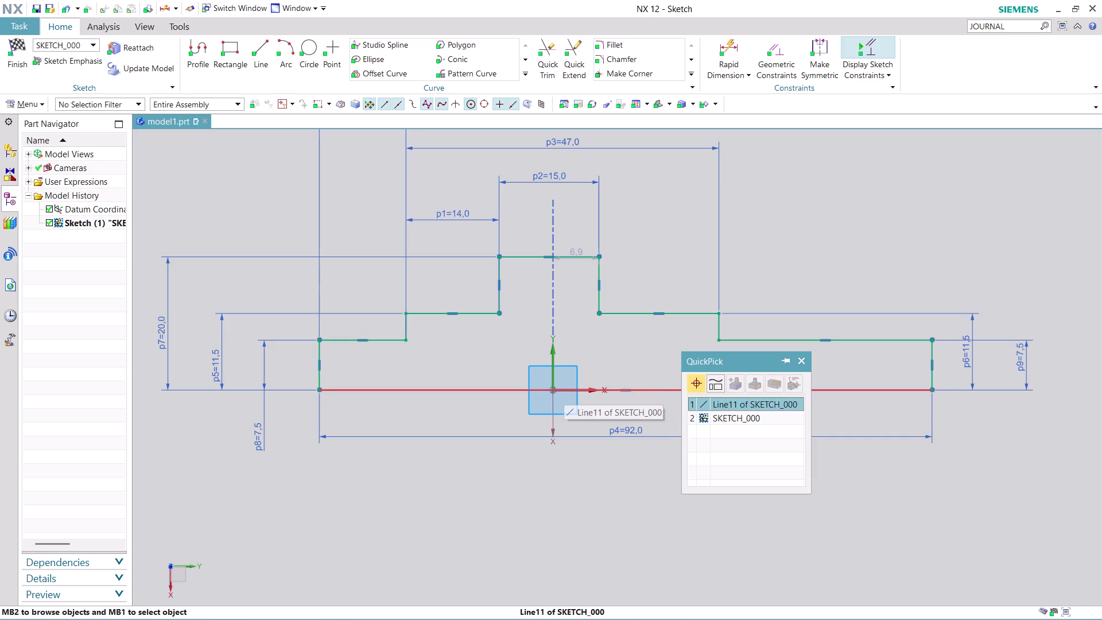
click(782, 404)
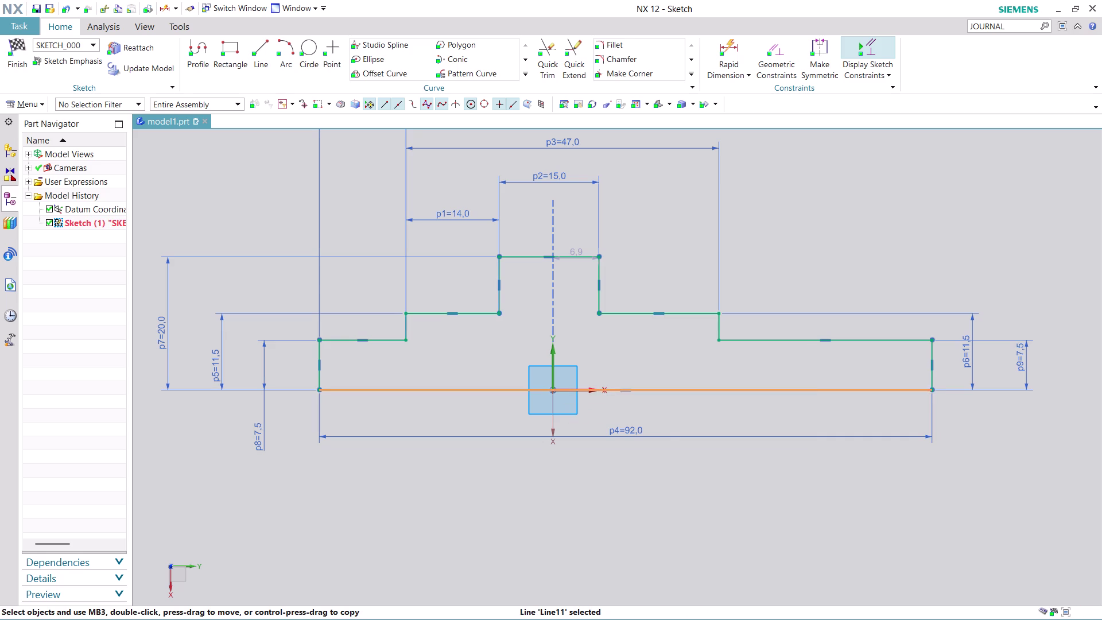
click(551, 391)
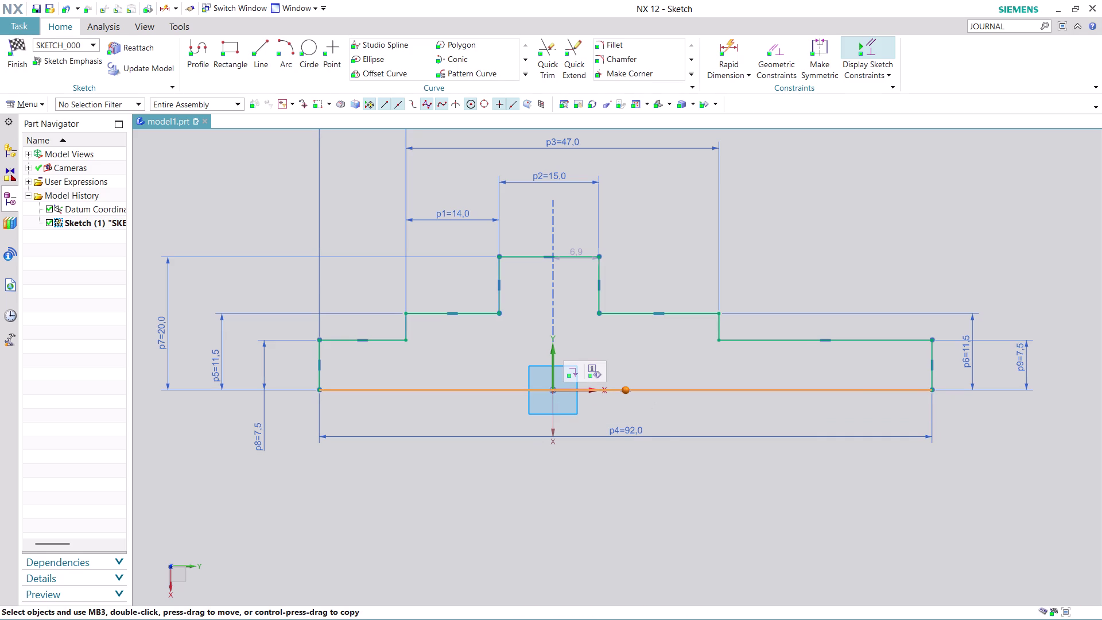
key(Escape)
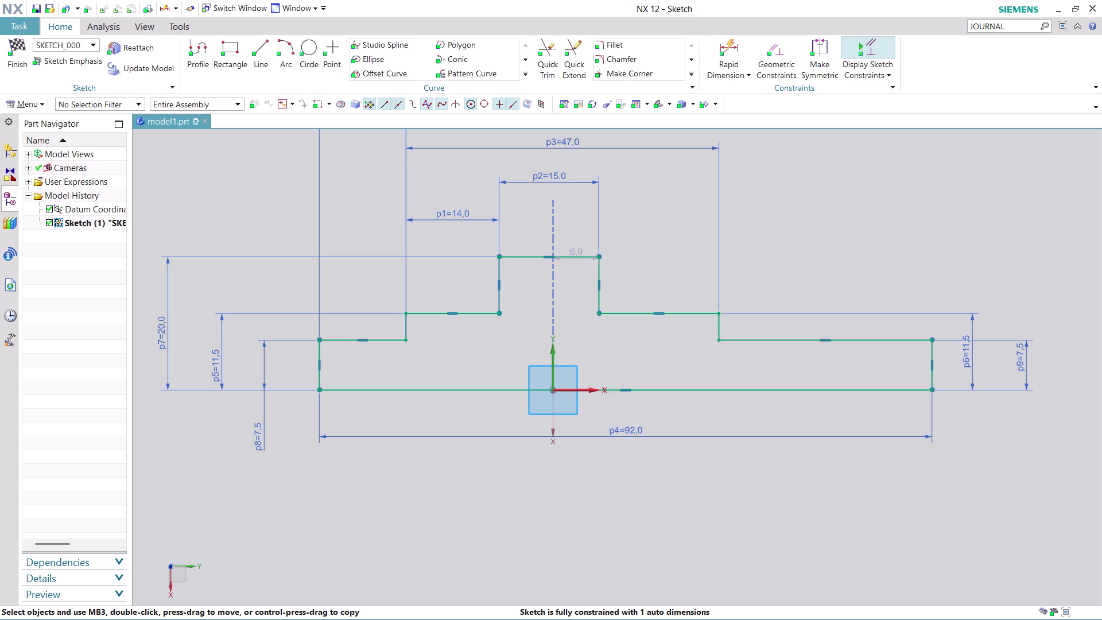
Drag the 6.9 auto dimension down beside the central step.
drag(577, 252, 577, 202)
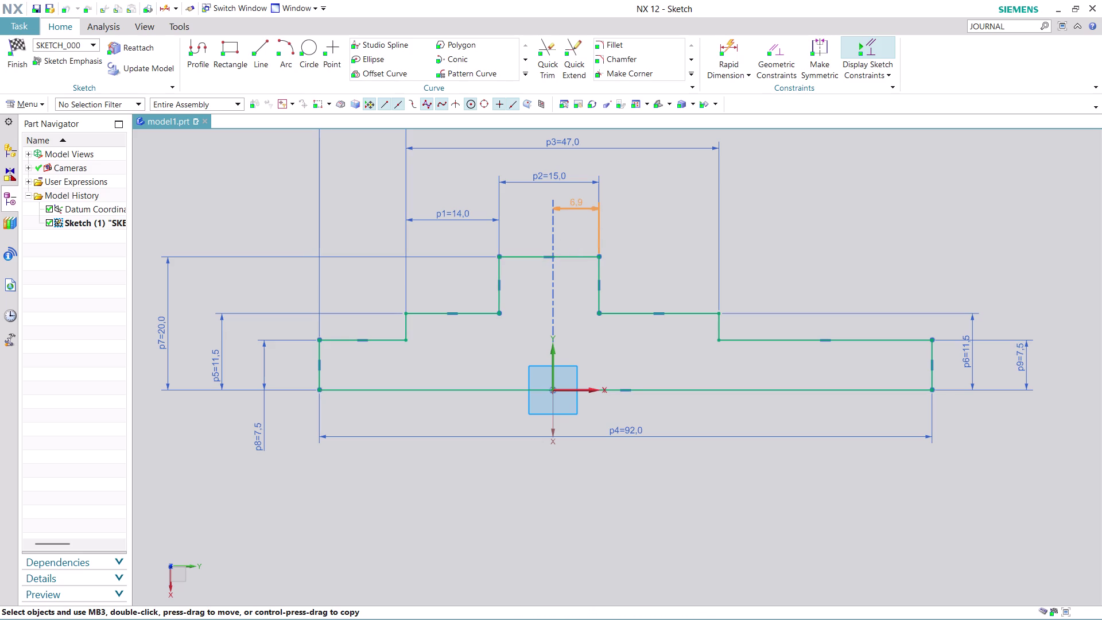
drag(577, 202, 569, 306)
drag(569, 306, 575, 296)
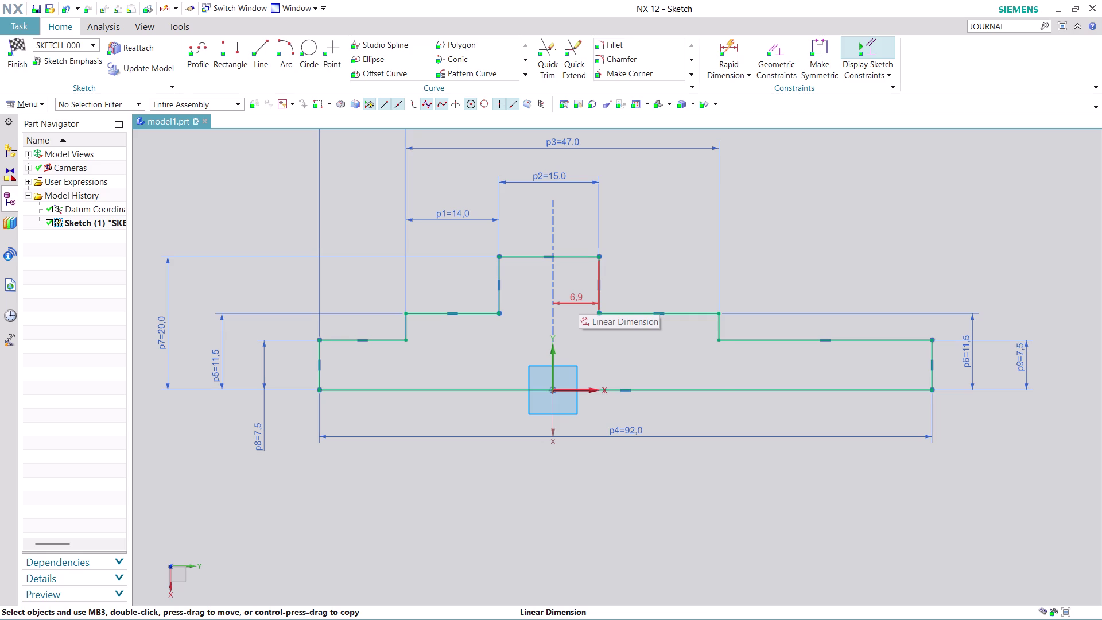
click(579, 299)
click(578, 299)
double_click(578, 299)
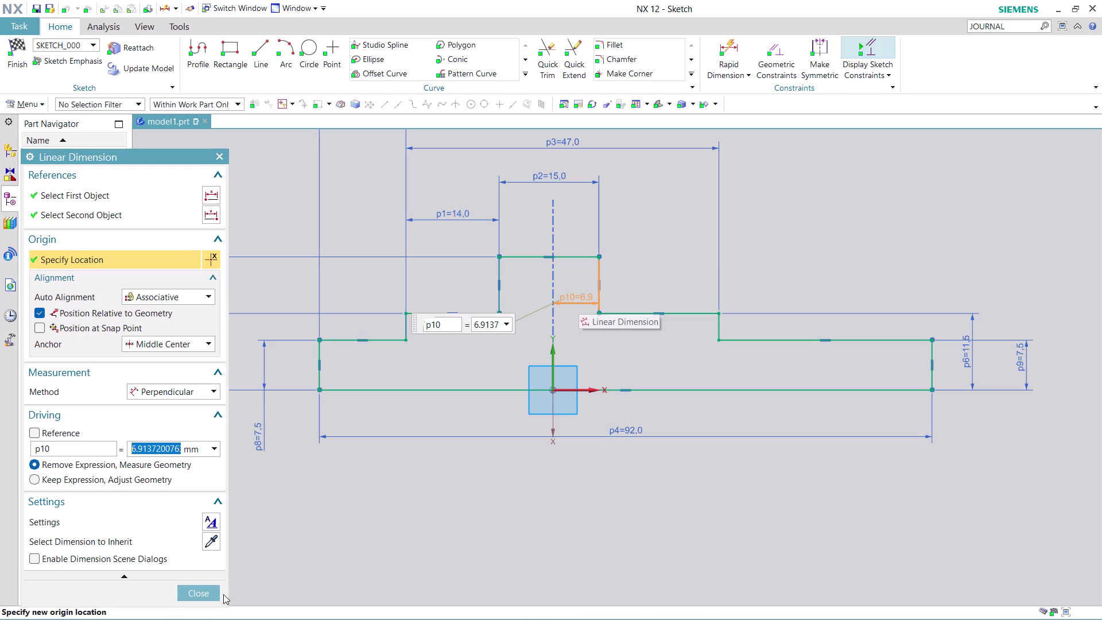
click(201, 596)
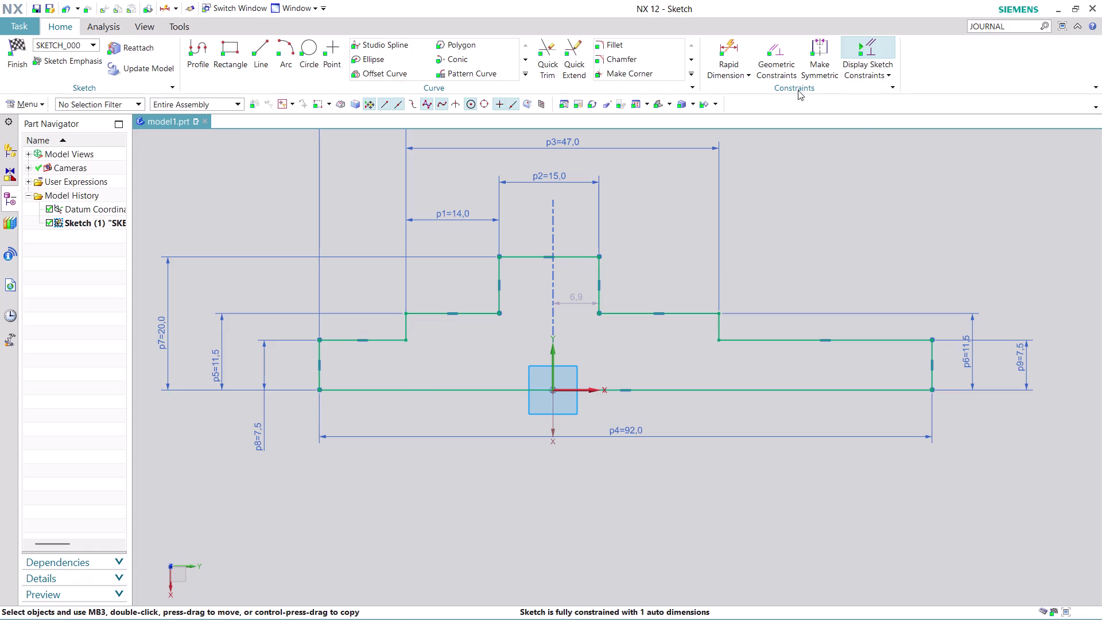
click(829, 52)
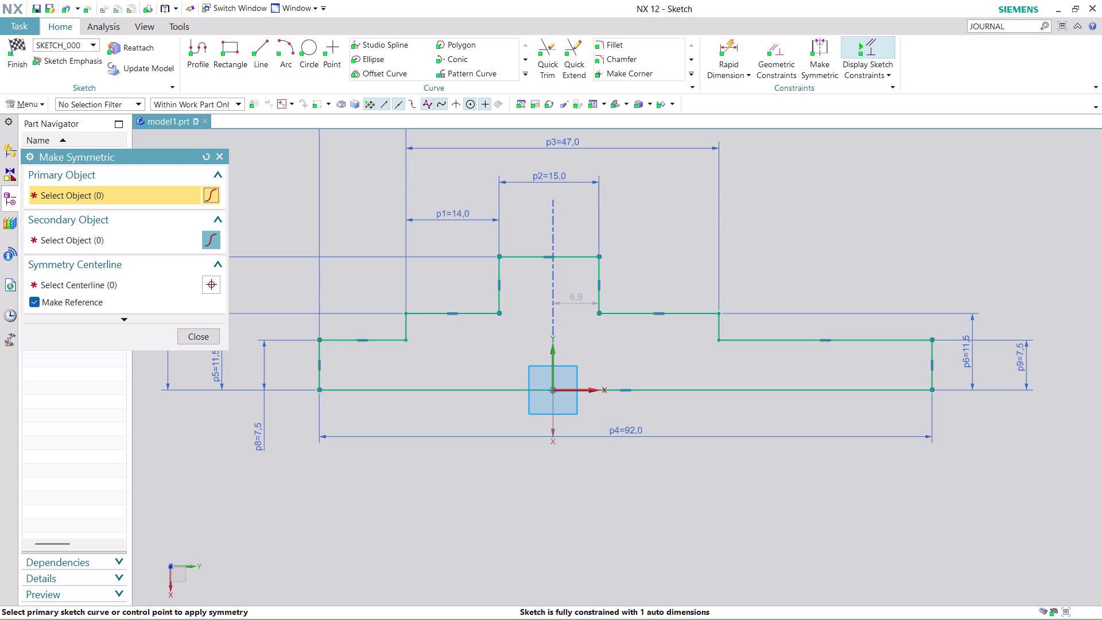
Make the collar's two vertical sides symmetric about the centreline, then undo the conflict.
click(601, 270)
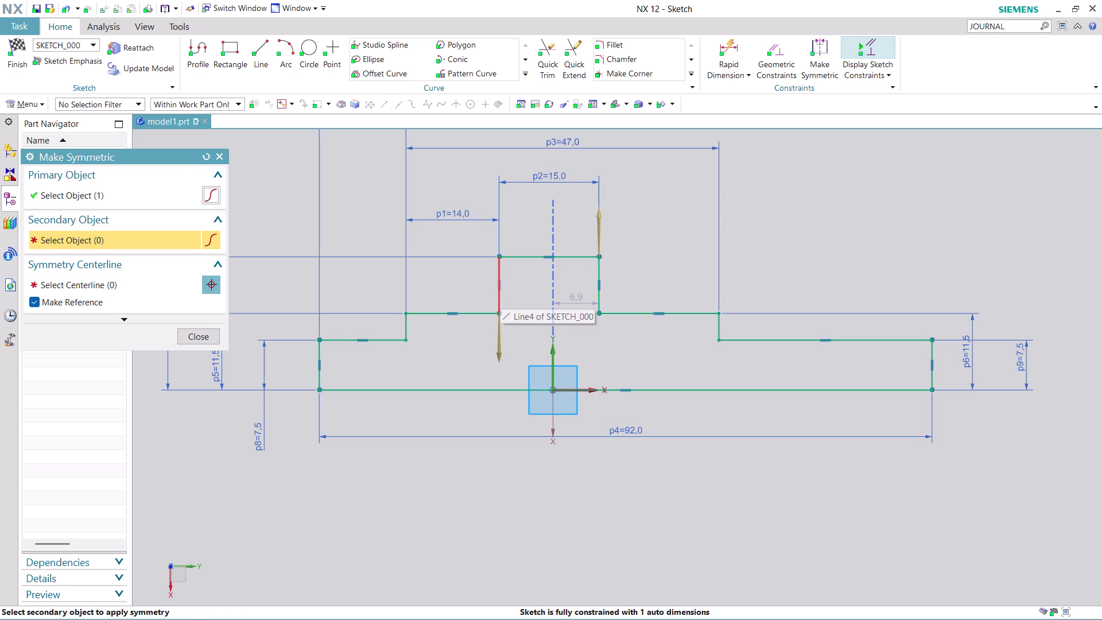
click(500, 294)
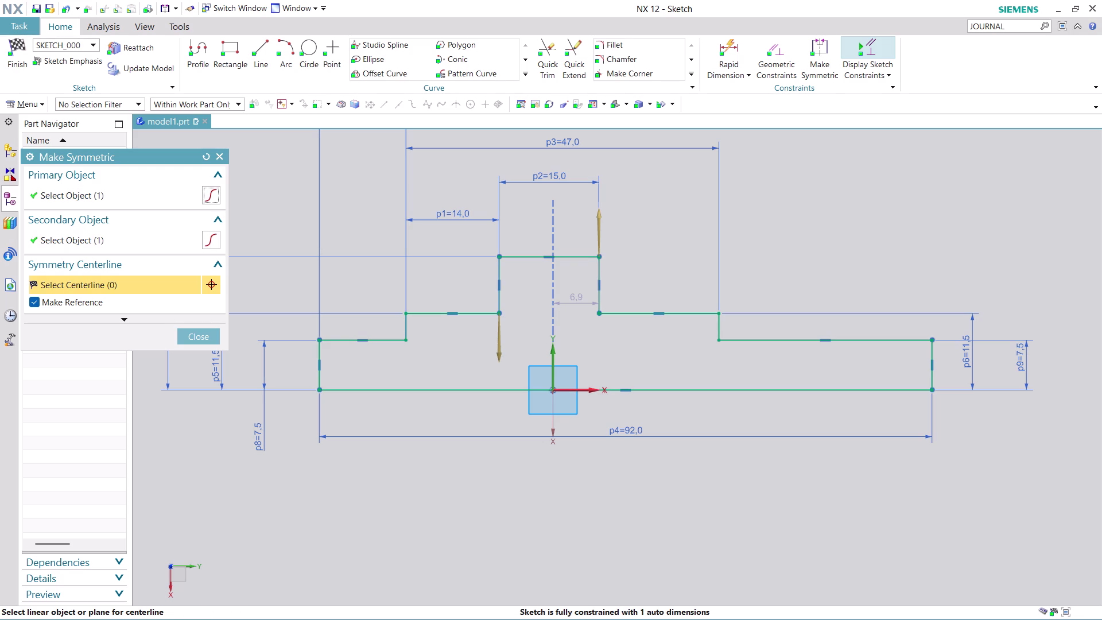
click(551, 358)
click(562, 348)
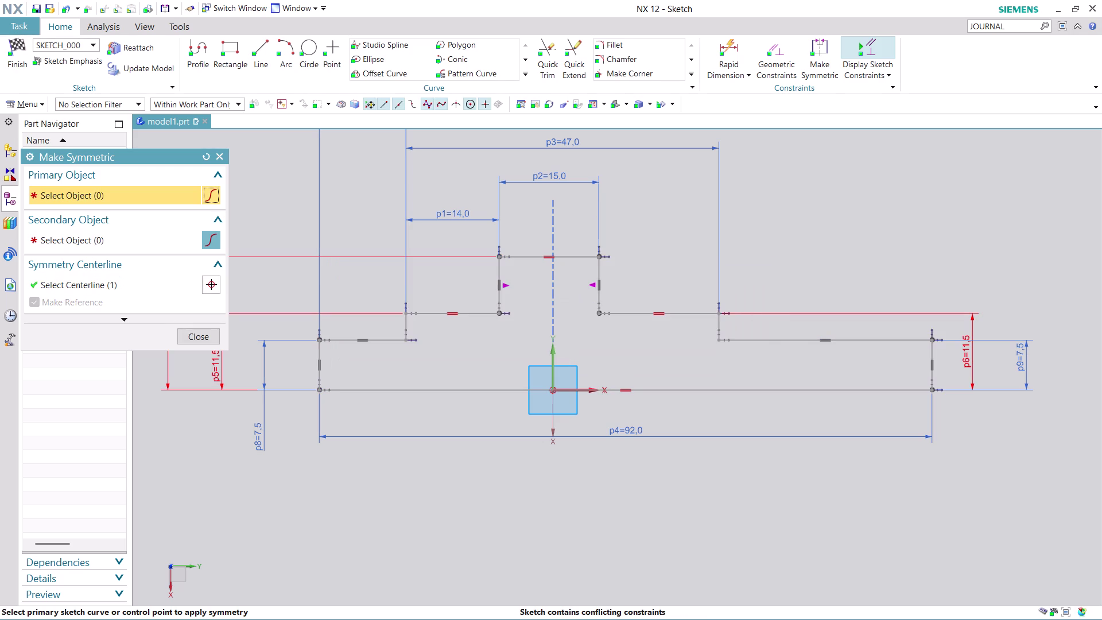
key(ctrl+z)
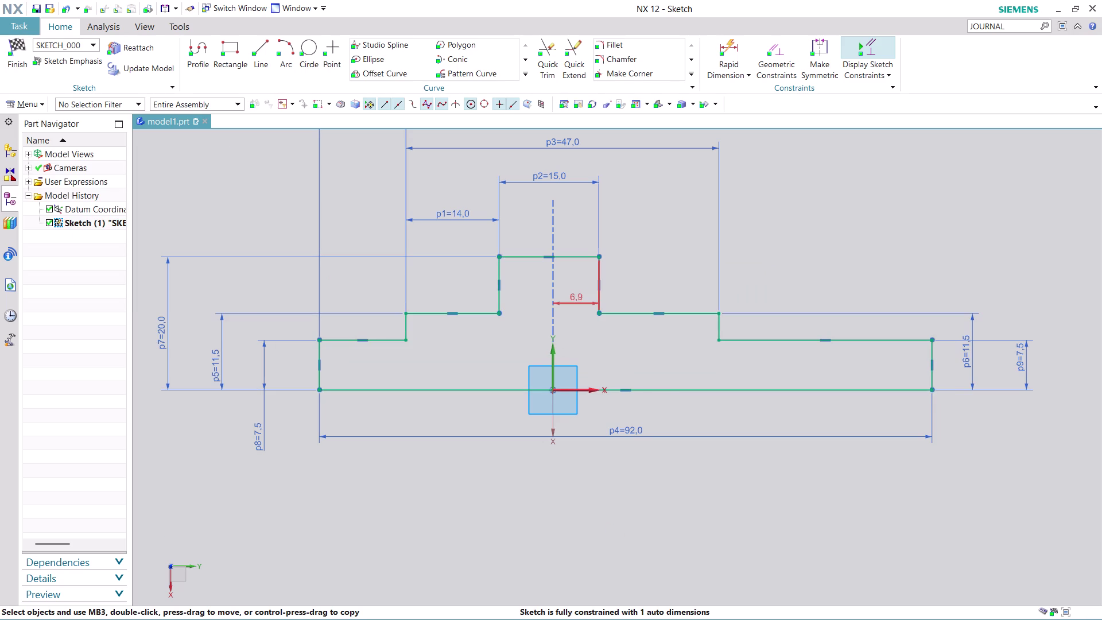
Try deleting the 6.9 auto dimension through its right-click menu.
right_click(578, 299)
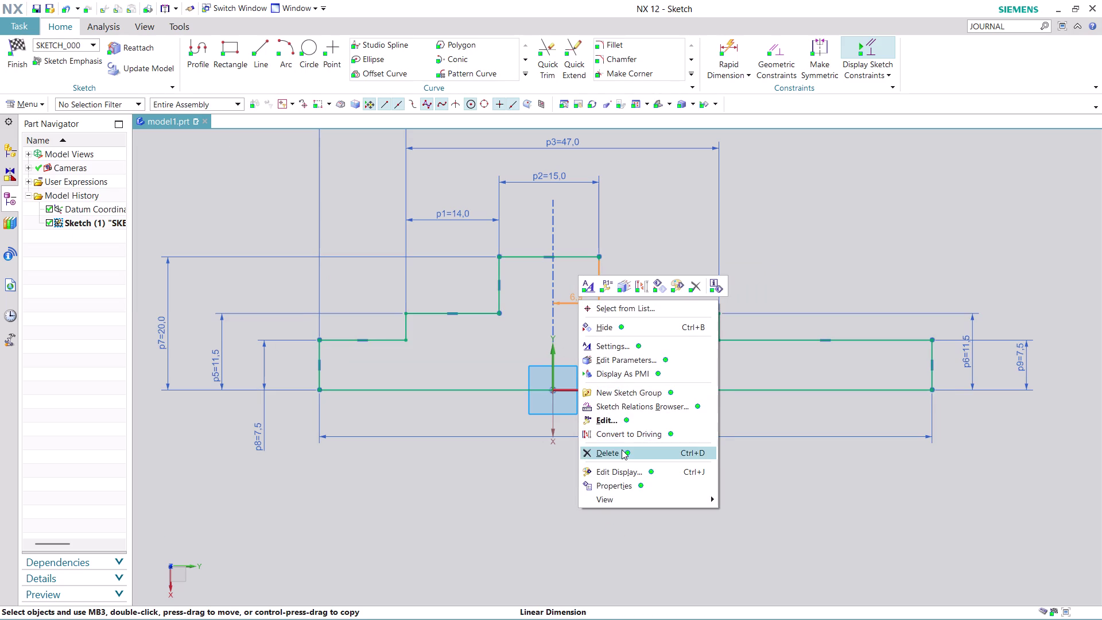
click(622, 449)
click(551, 347)
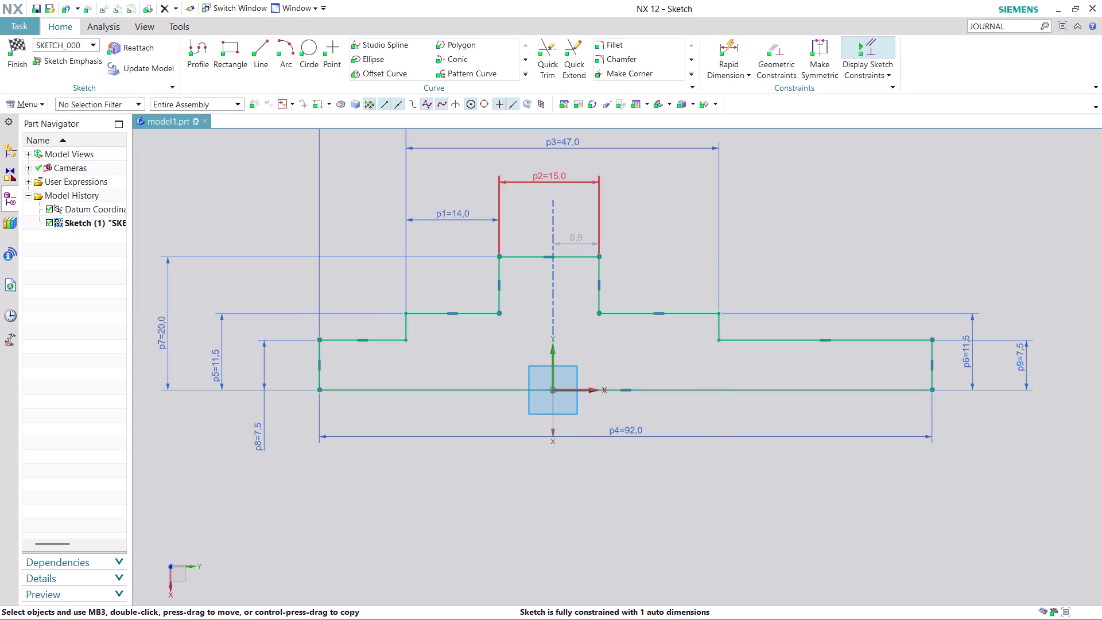
right_click(575, 243)
click(595, 401)
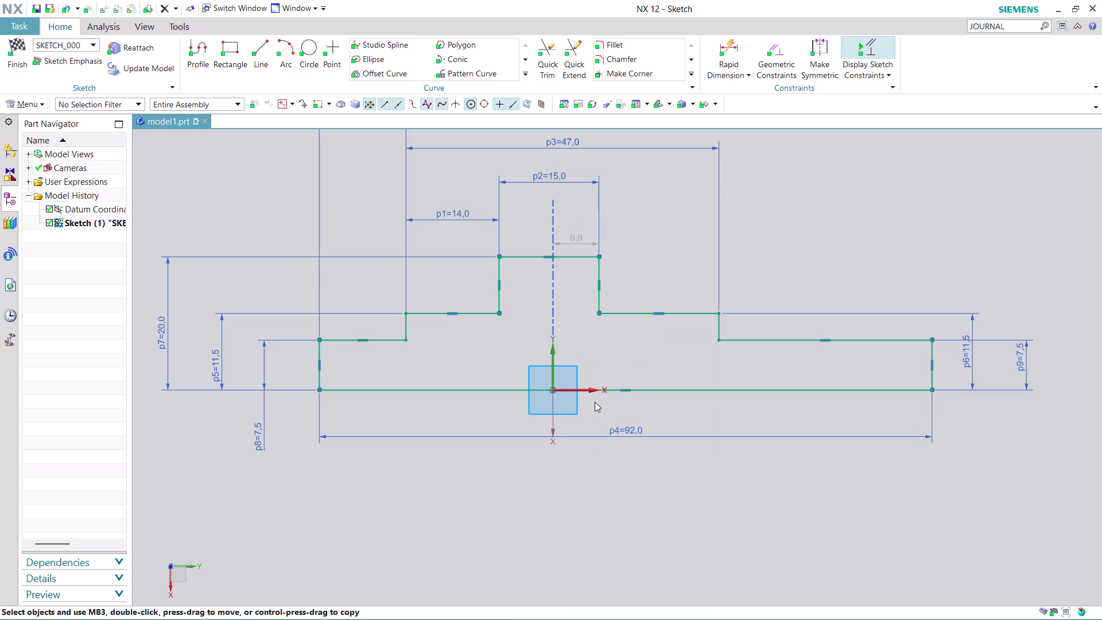
click(556, 347)
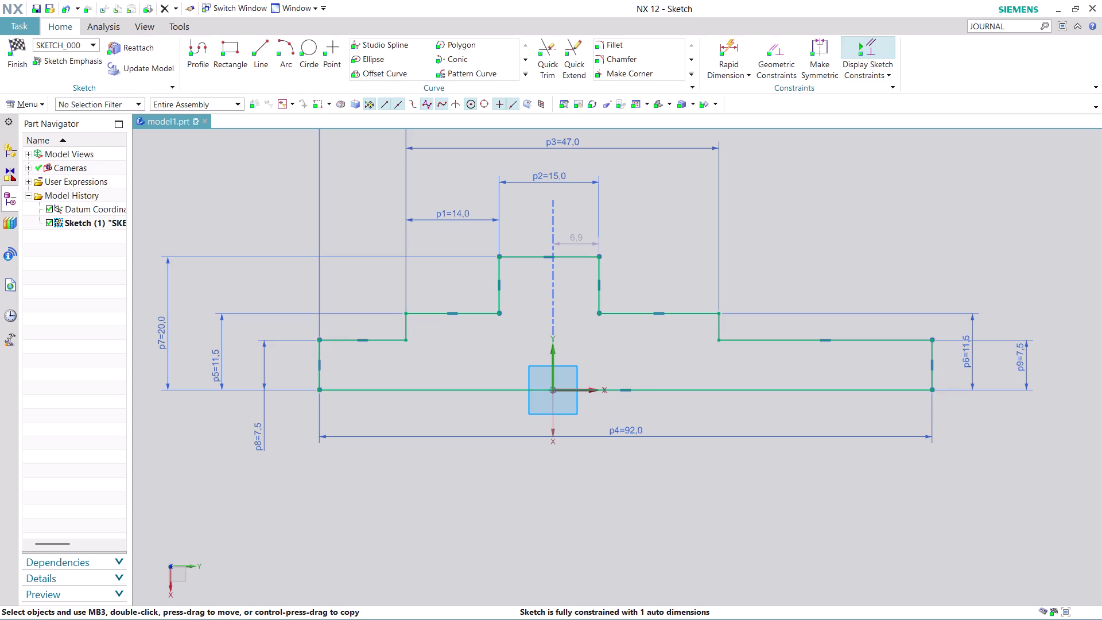
Retry symmetry on the collar's sides about the centreline, undoing it when over-constrained.
click(820, 59)
click(600, 297)
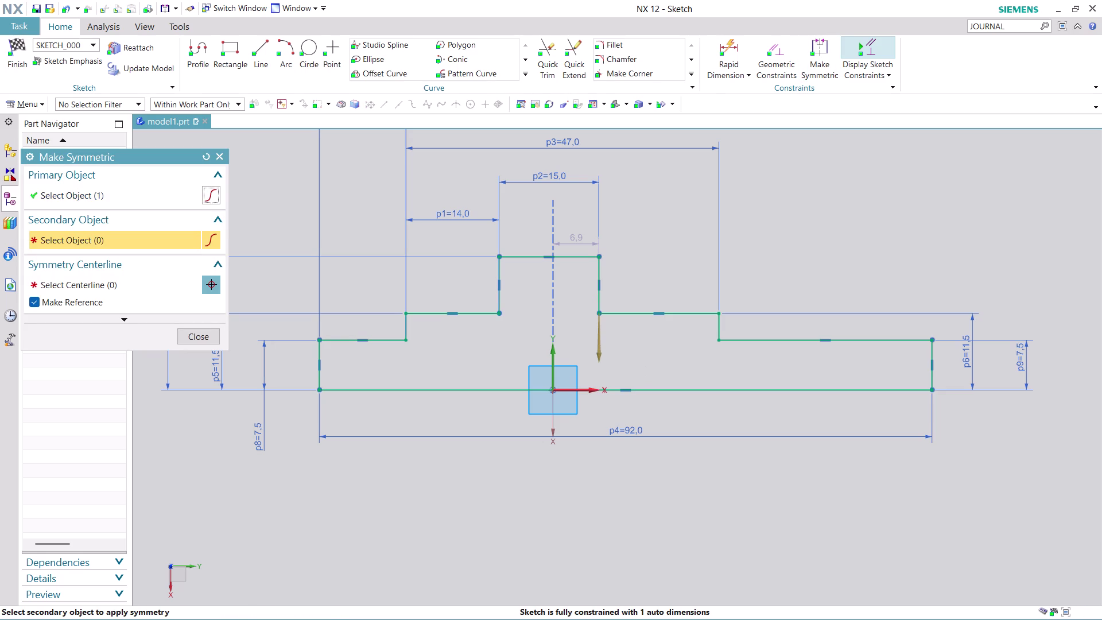
click(499, 295)
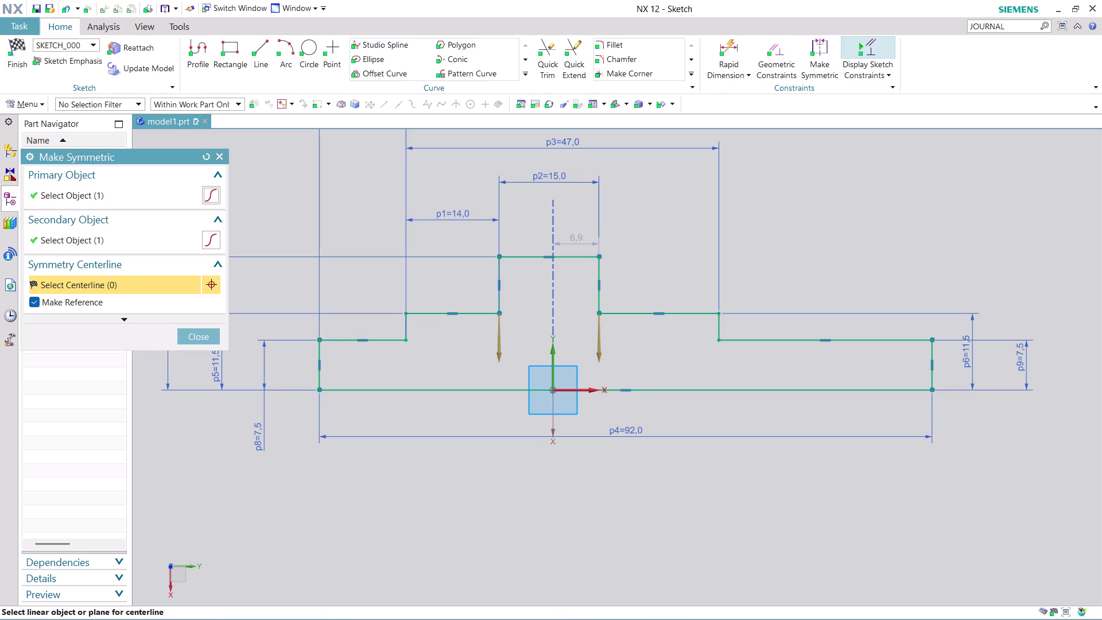
click(554, 367)
click(556, 353)
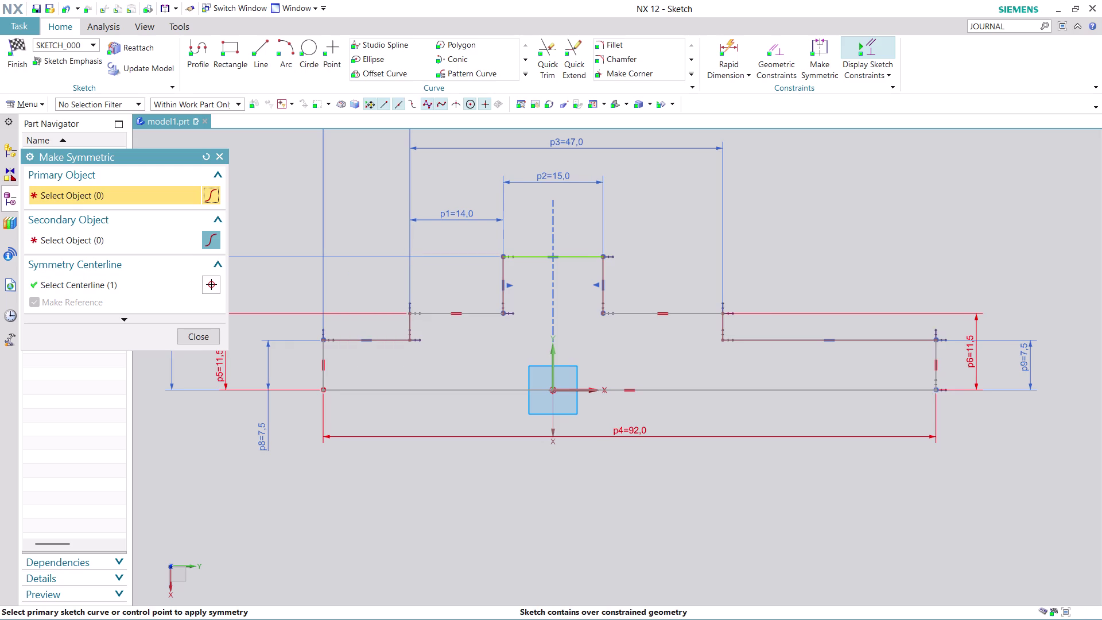
key(ctrl+z)
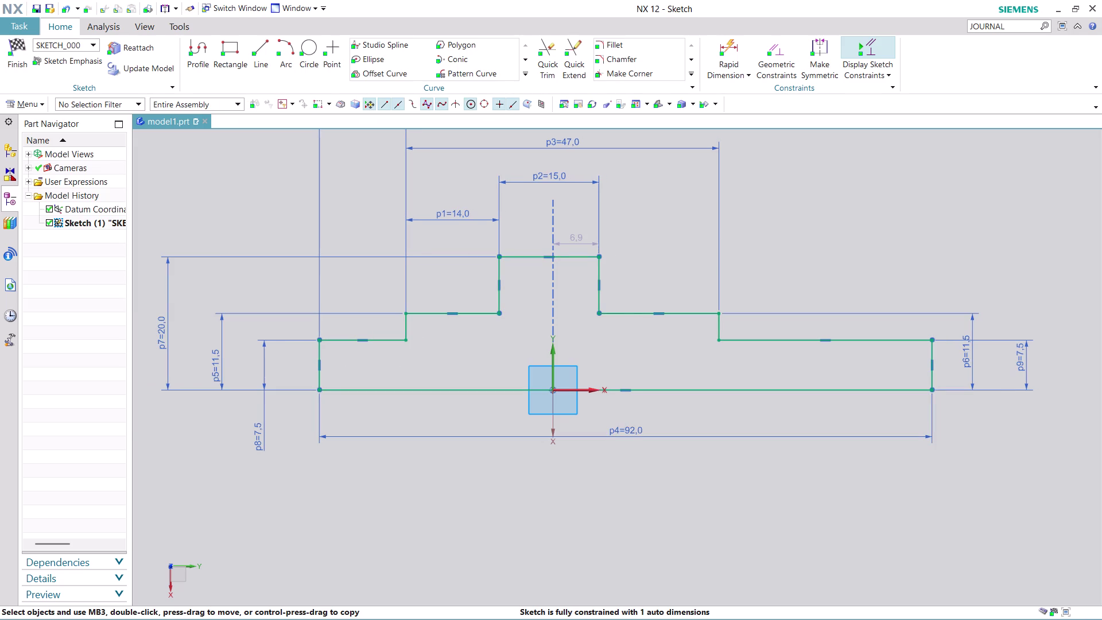
scroll(up, 3)
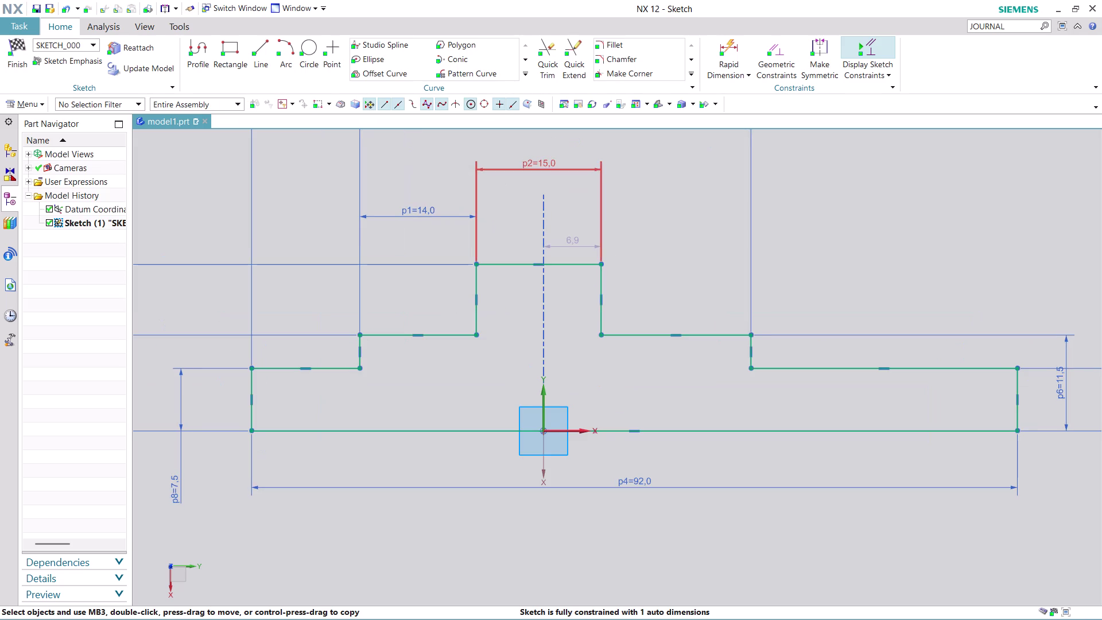
Change the 6.9 collar dimension to 15/2 (p10=7.5) and finish the sketch.
double_click(577, 241)
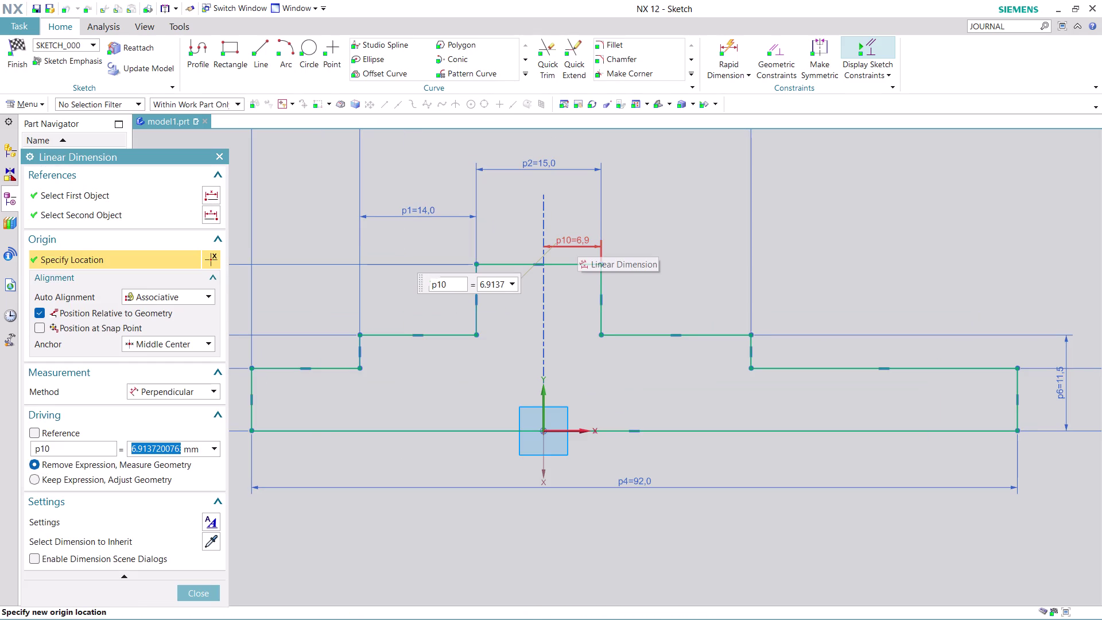
text(15/)
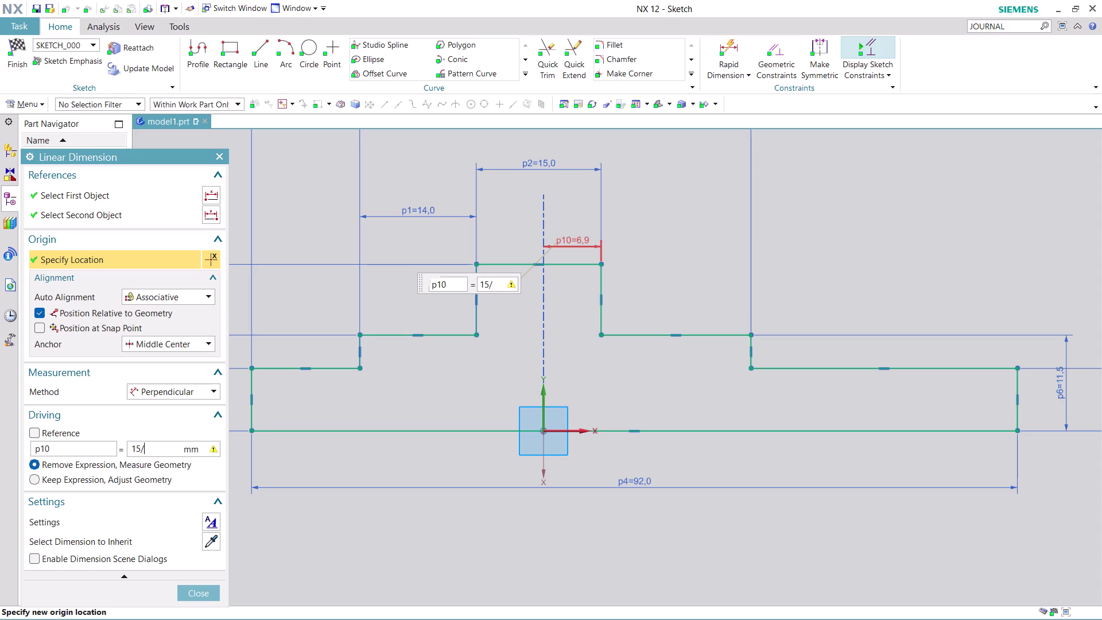
key(2)
key(Return)
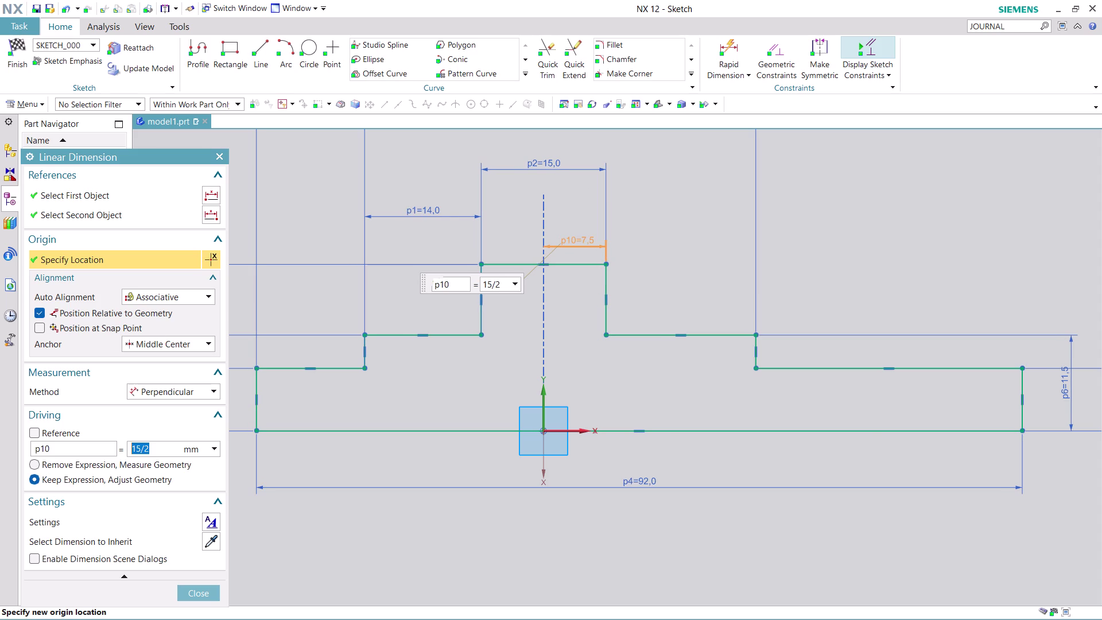
click(208, 595)
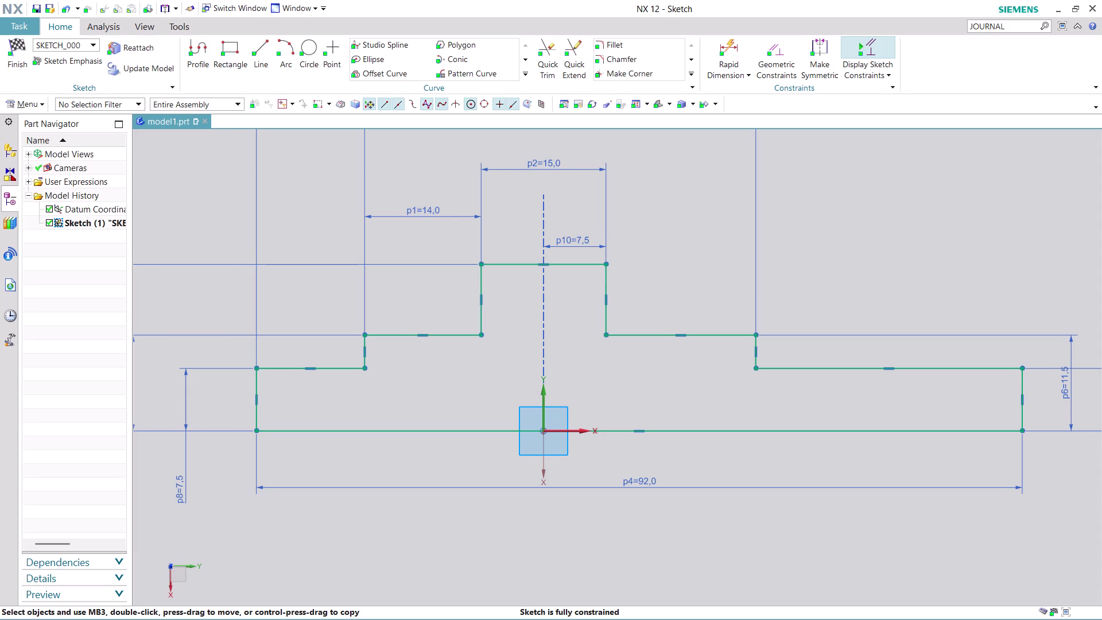
click(15, 72)
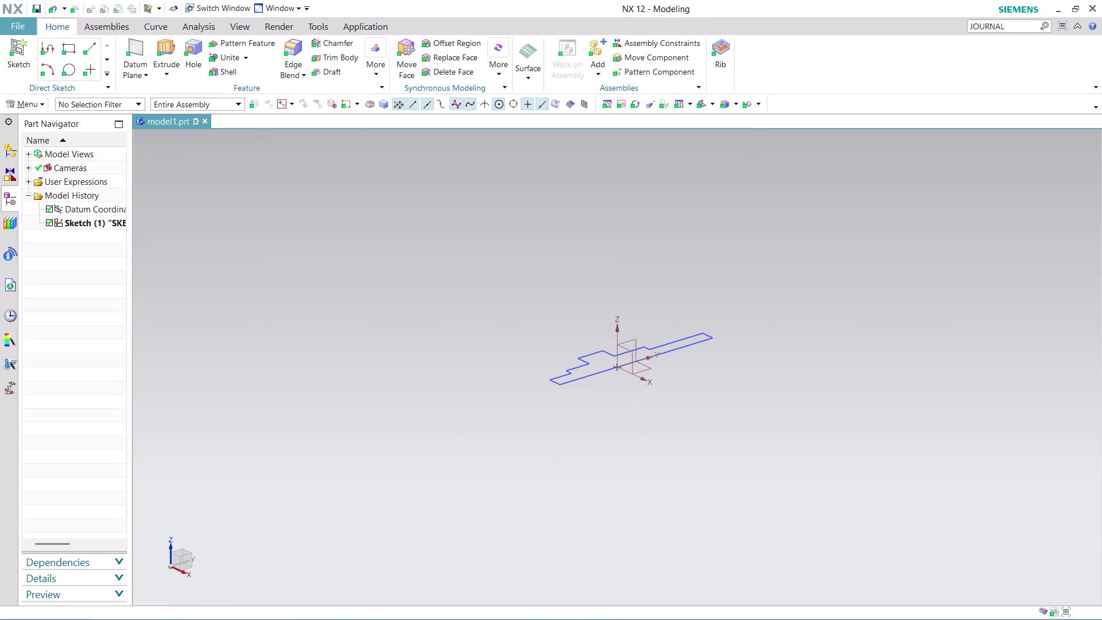
Start Revolve and select the closed profile as its section using Region Boundary Curves.
click(171, 71)
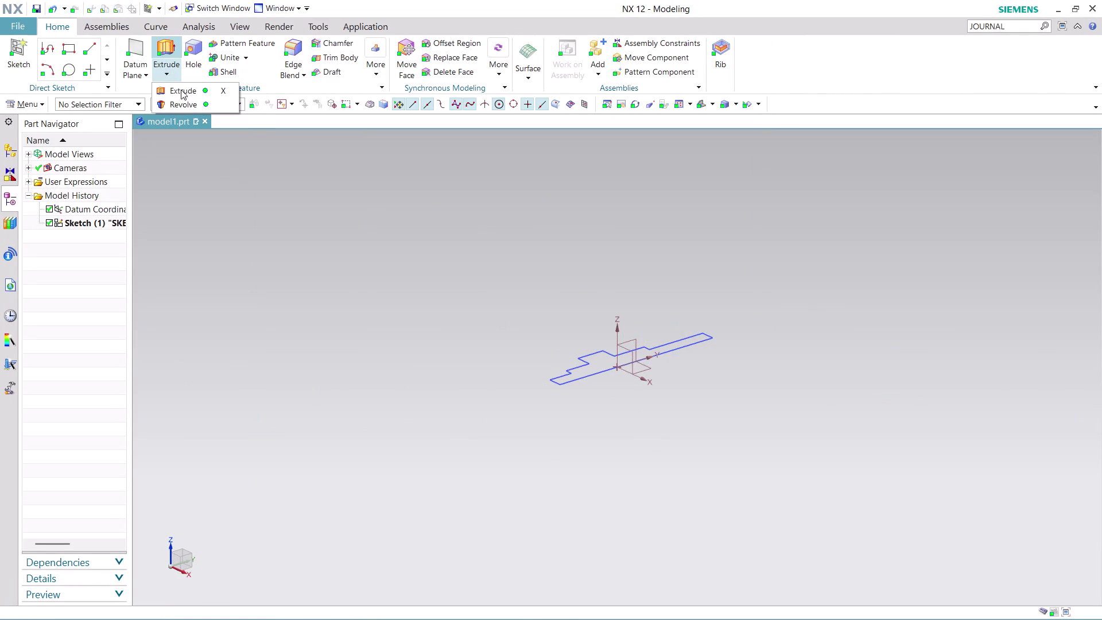
click(185, 101)
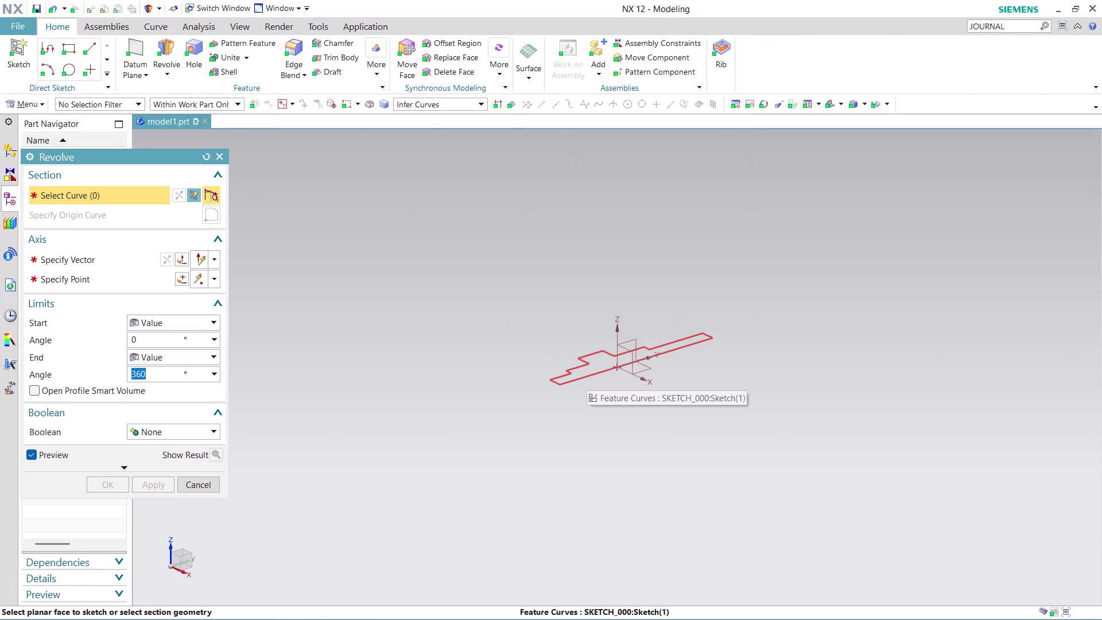
click(473, 103)
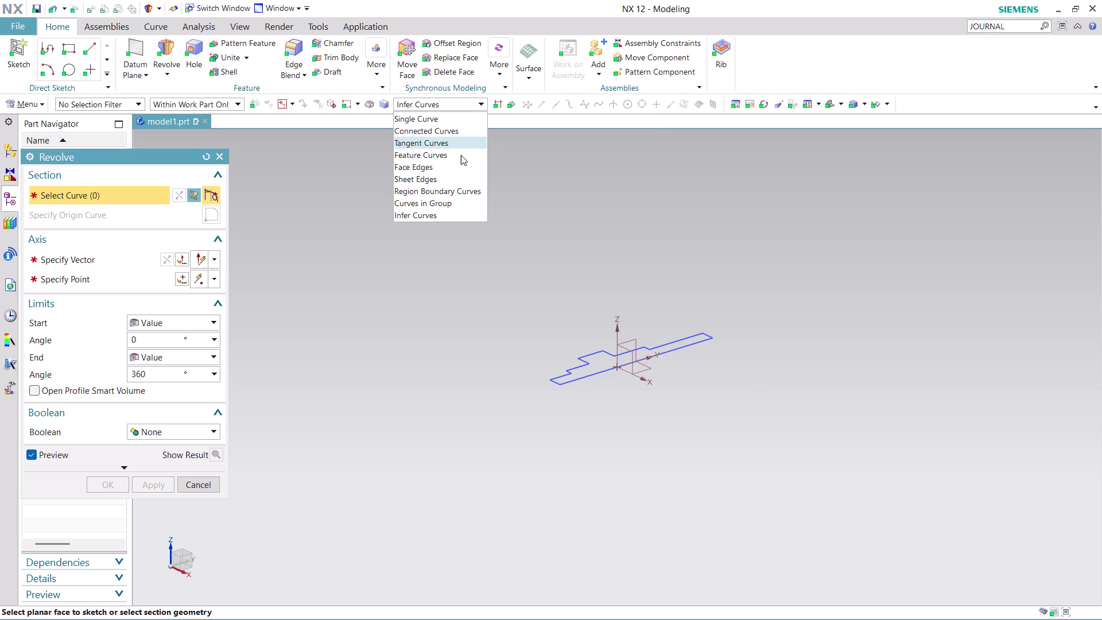
click(461, 190)
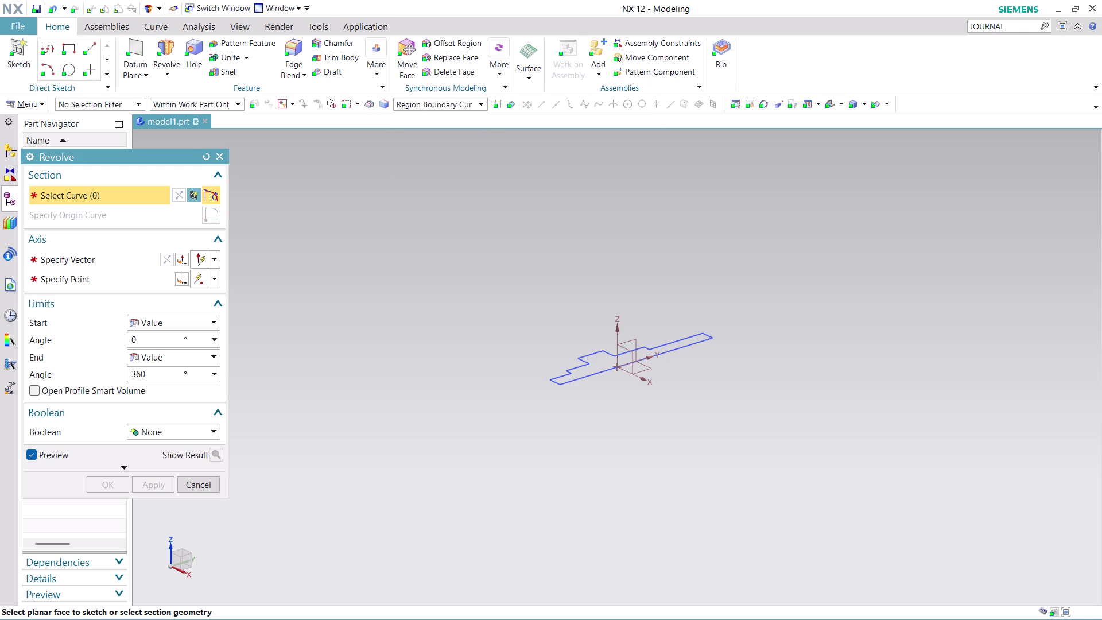
click(587, 371)
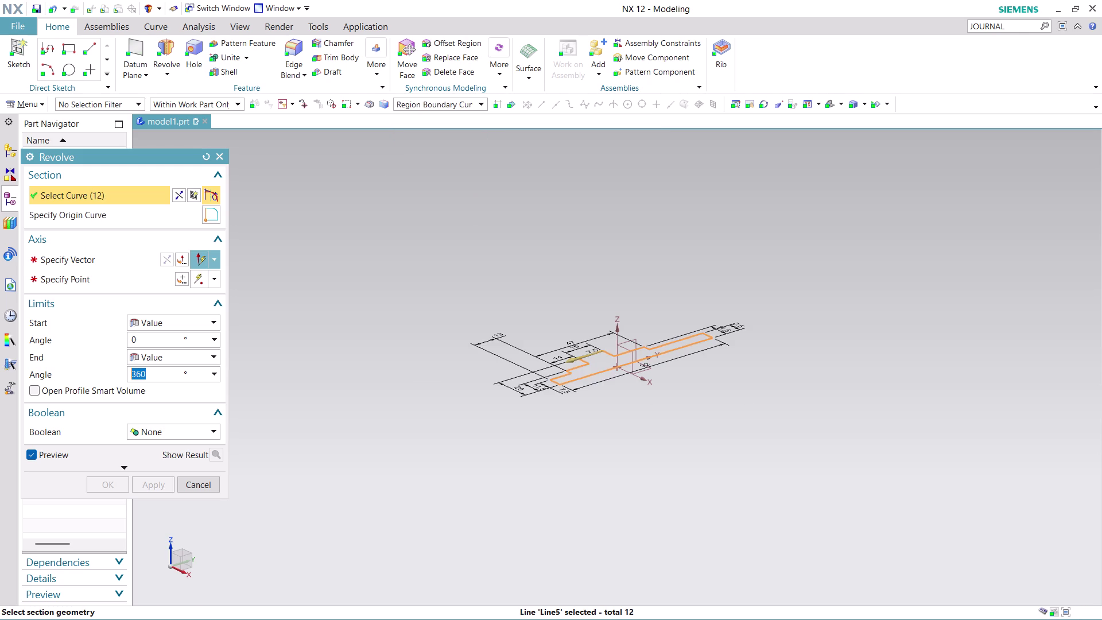
Revolve the profile 360° about a base-line vector through the origin, checking the preview.
click(127, 256)
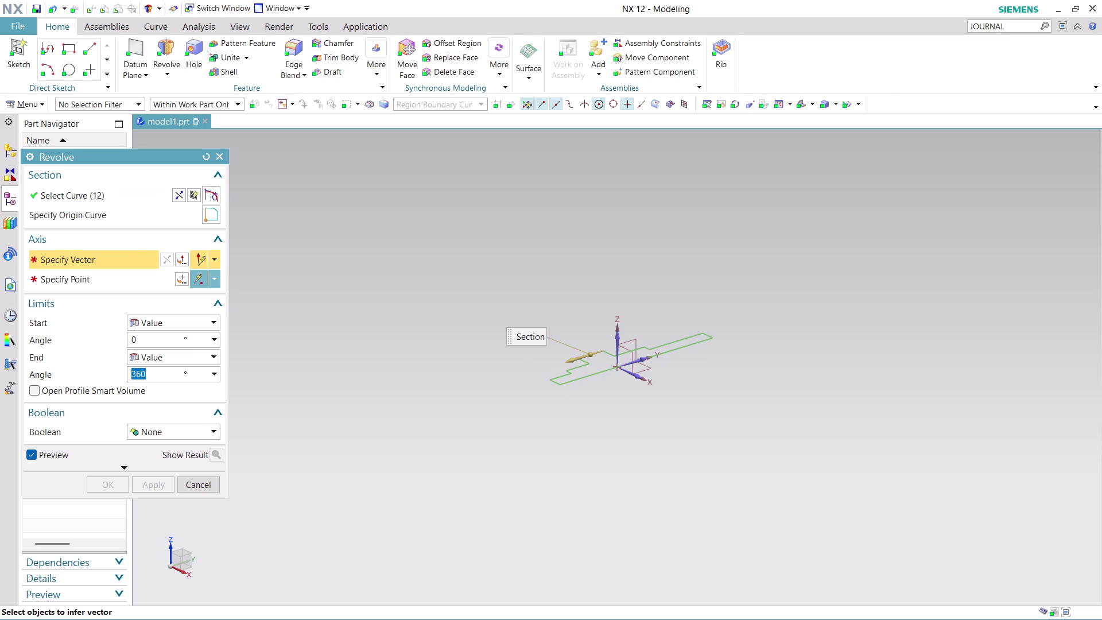
click(642, 359)
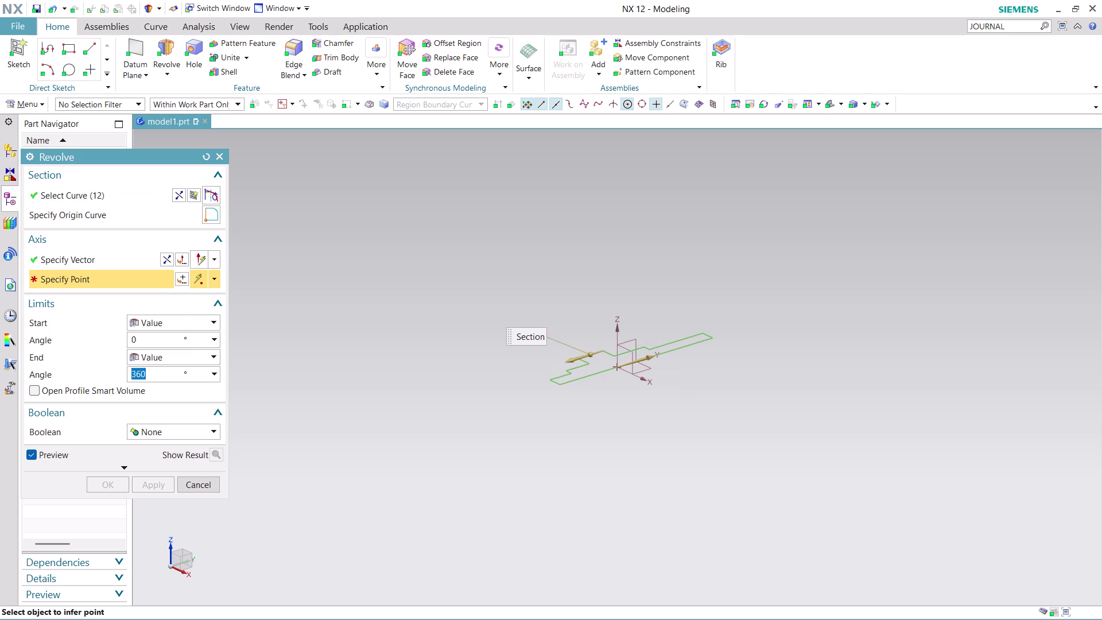
click(615, 367)
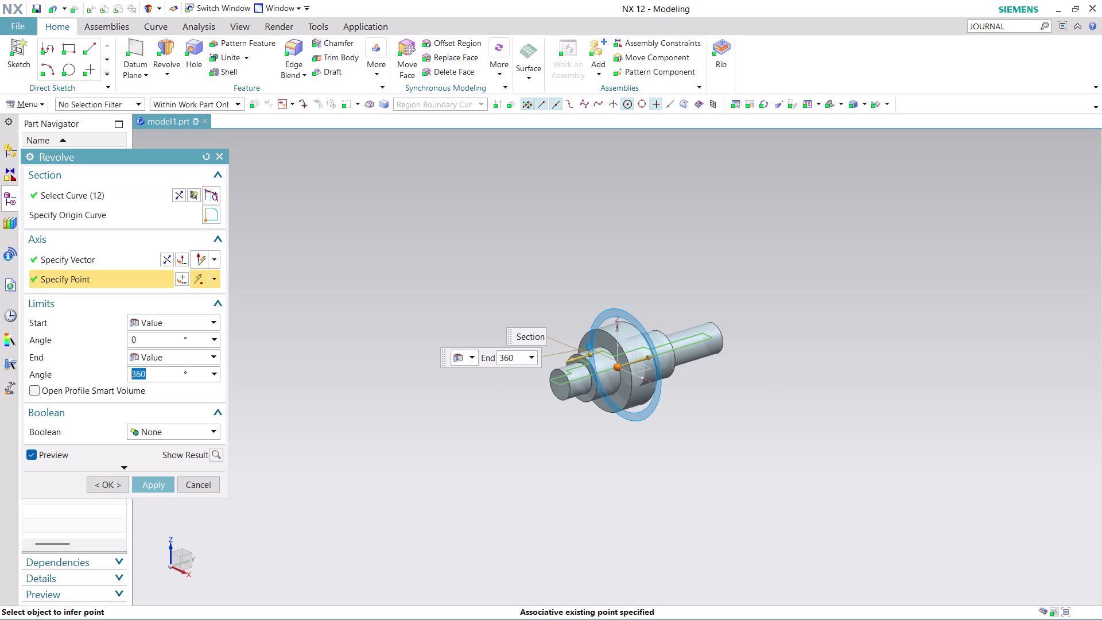
middle_drag(737, 425, 690, 458)
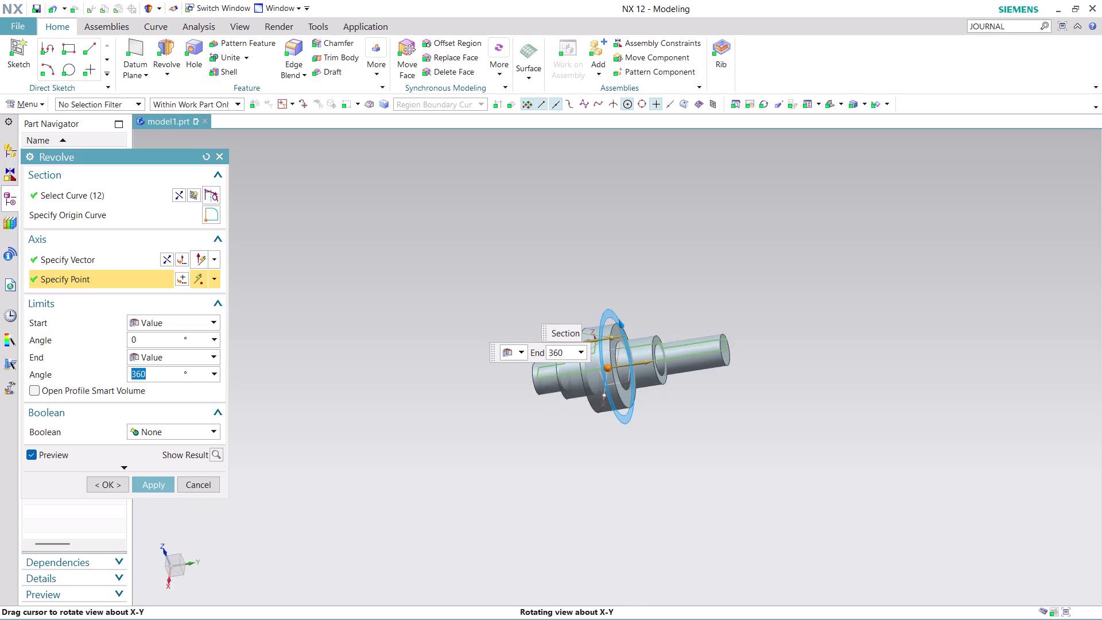
middle_drag(690, 458, 604, 519)
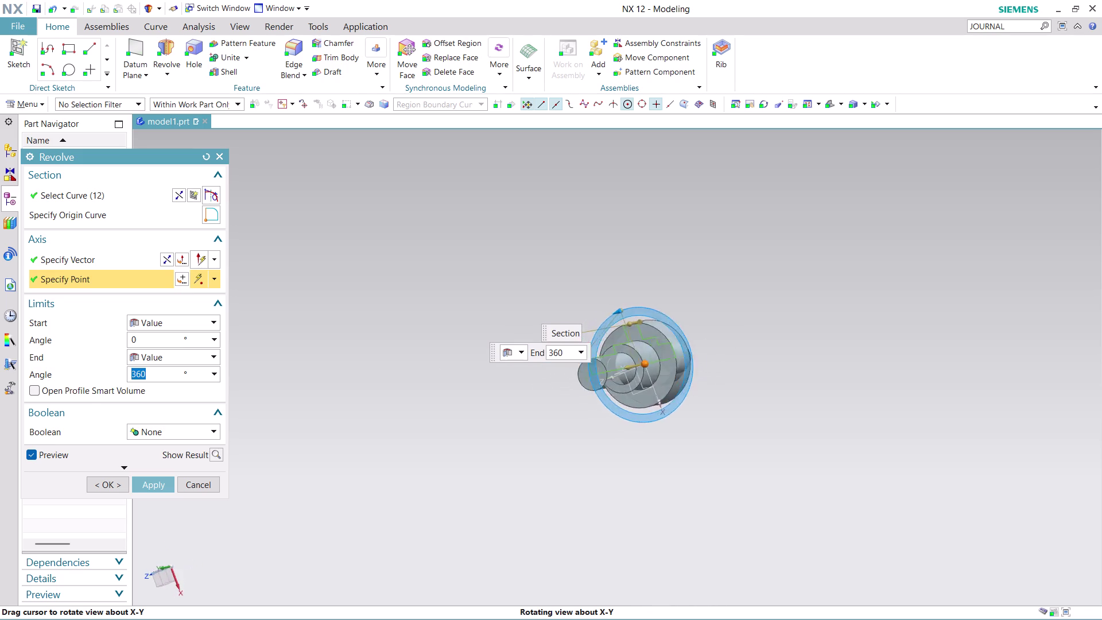
middle_drag(604, 520, 713, 497)
scroll(up, 3)
scroll(up, 3)
scroll(up, 3)
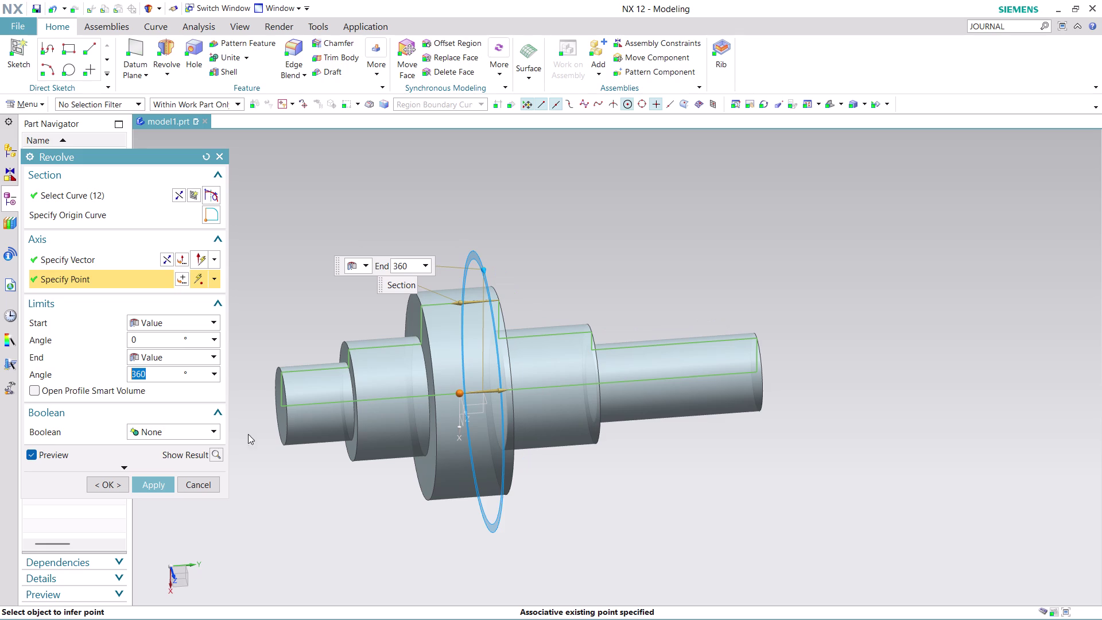
click(114, 489)
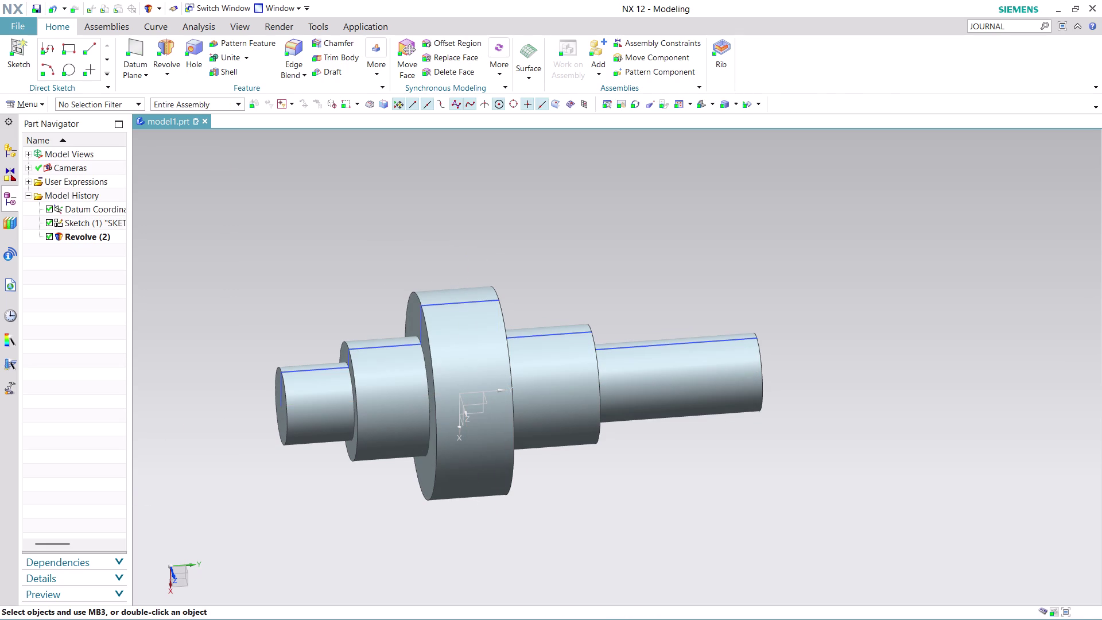
Hide Sketch (1) from the Part Navigator.
click(606, 532)
right_click(708, 337)
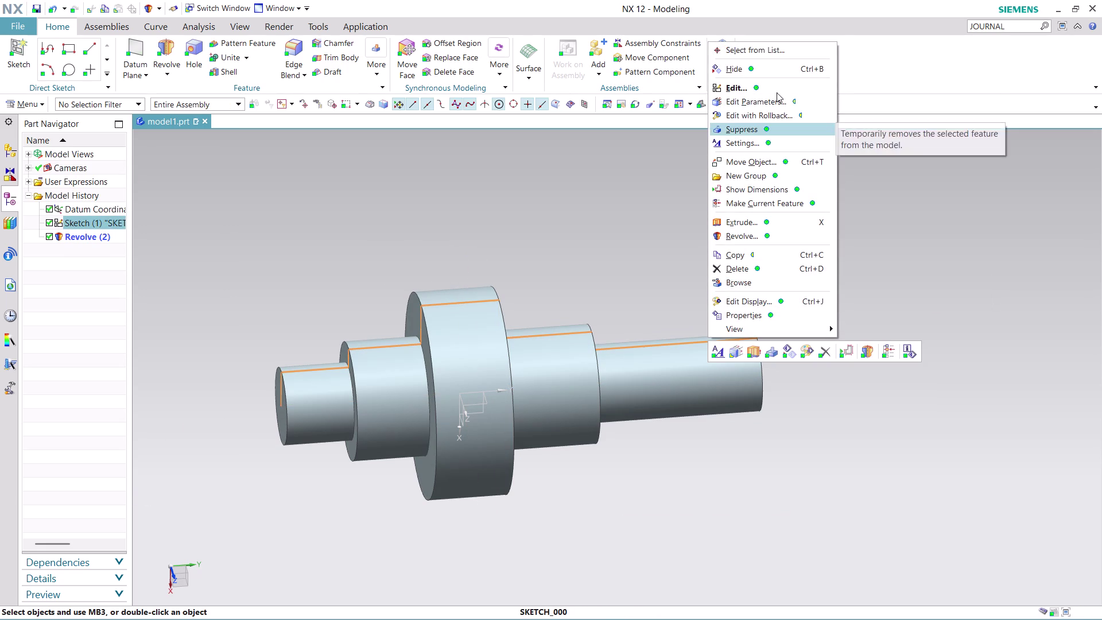
click(776, 68)
Orbit the revolved shaft to inspect it from the side and end-on.
middle_drag(841, 377, 841, 376)
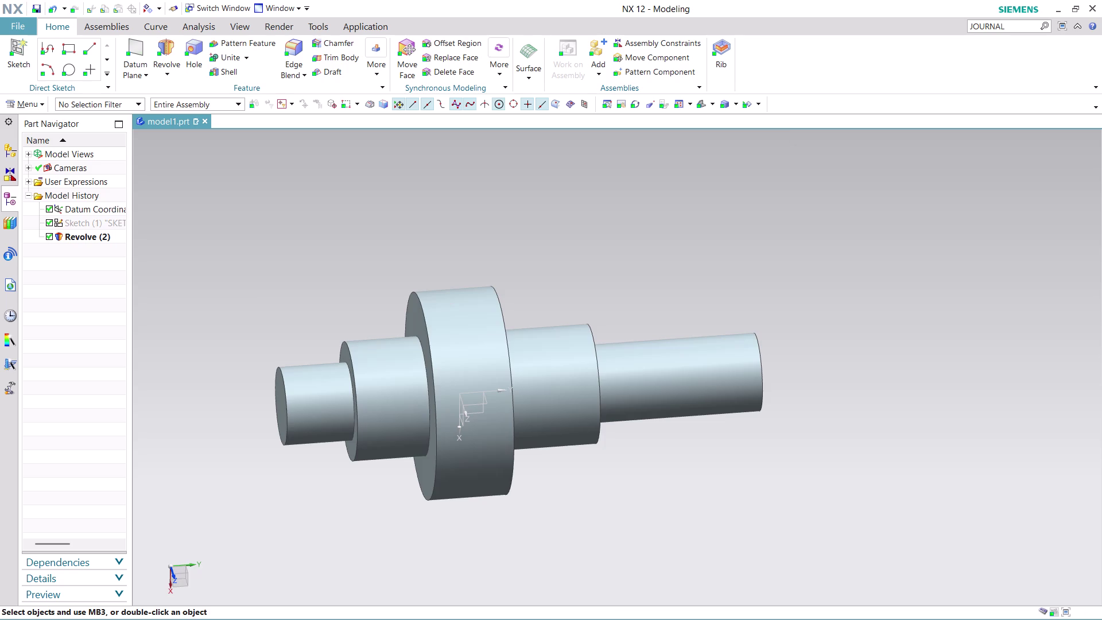
middle_drag(841, 377, 764, 390)
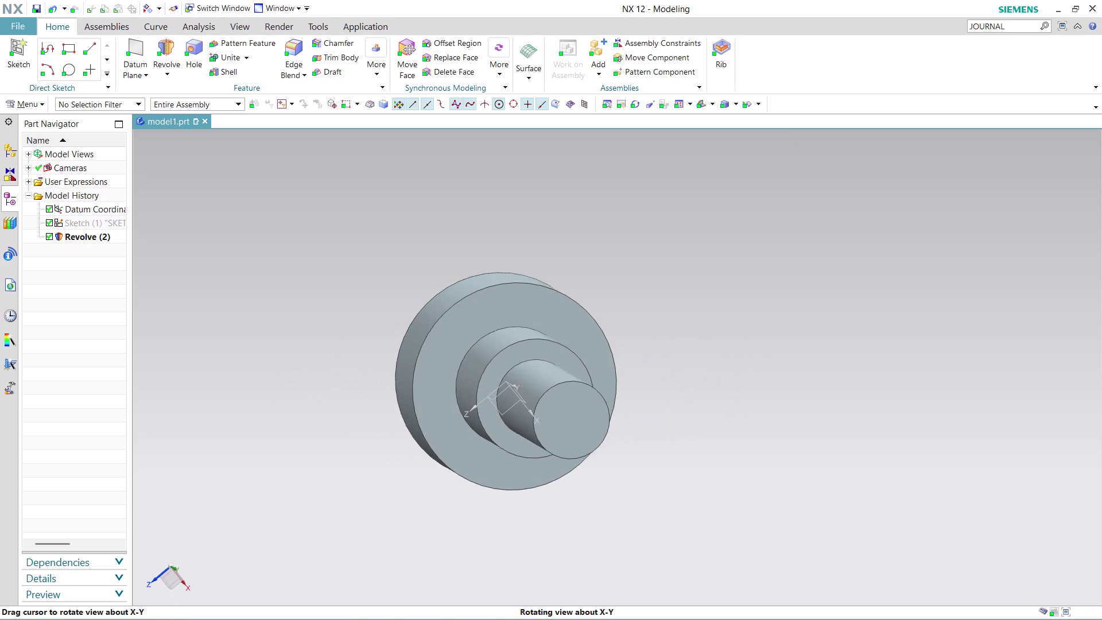
middle_drag(764, 391, 682, 386)
middle_drag(681, 386, 706, 384)
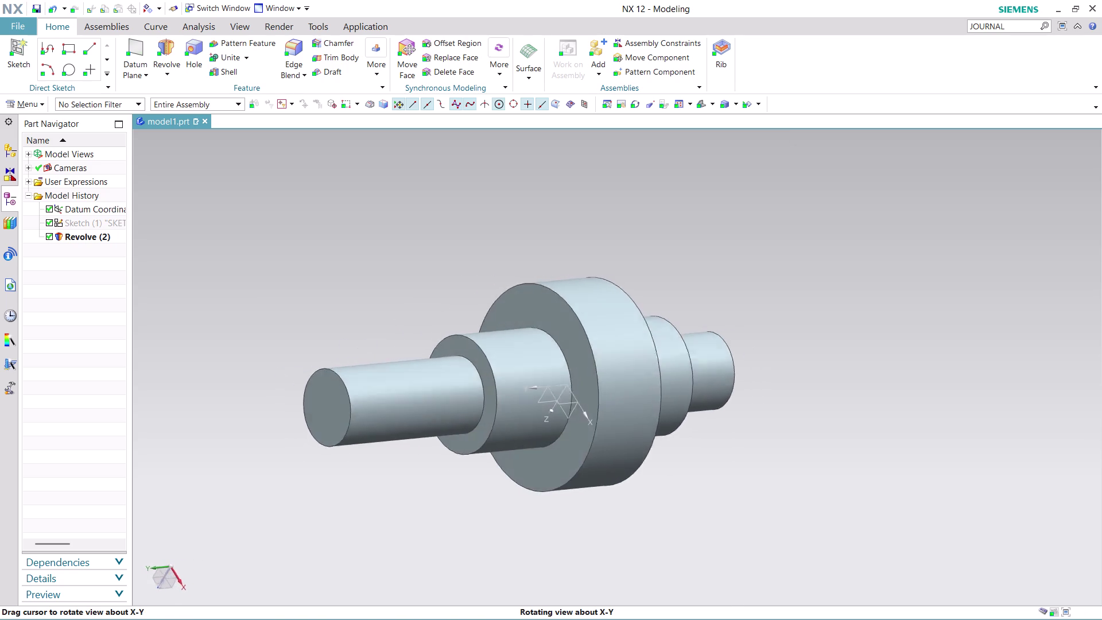
middle_drag(706, 383, 830, 370)
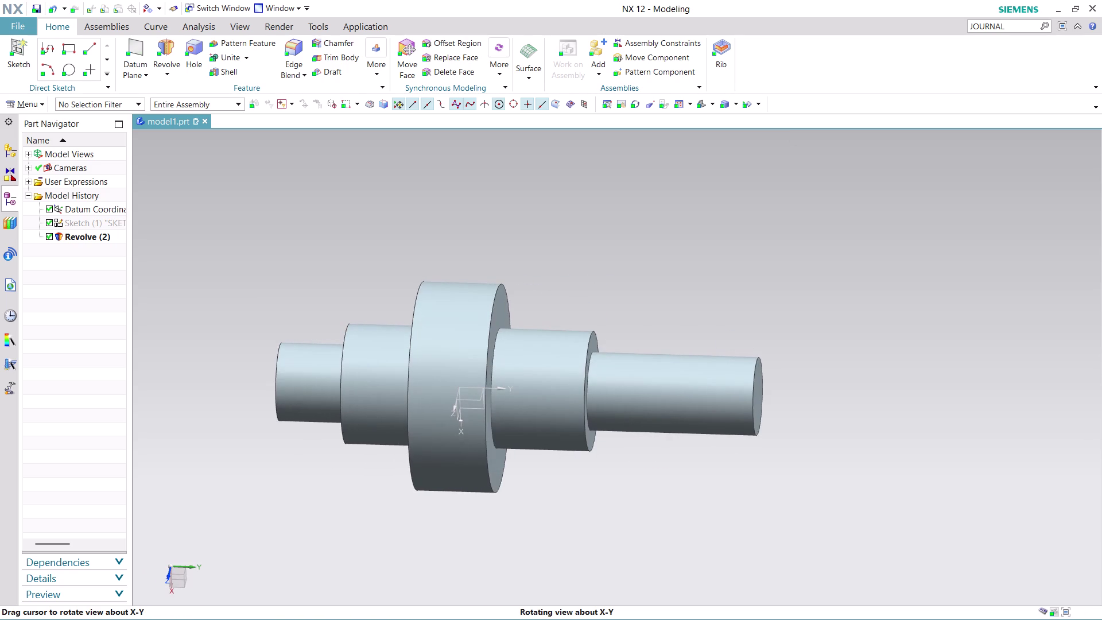
middle_drag(830, 370, 742, 378)
middle_drag(742, 378, 757, 369)
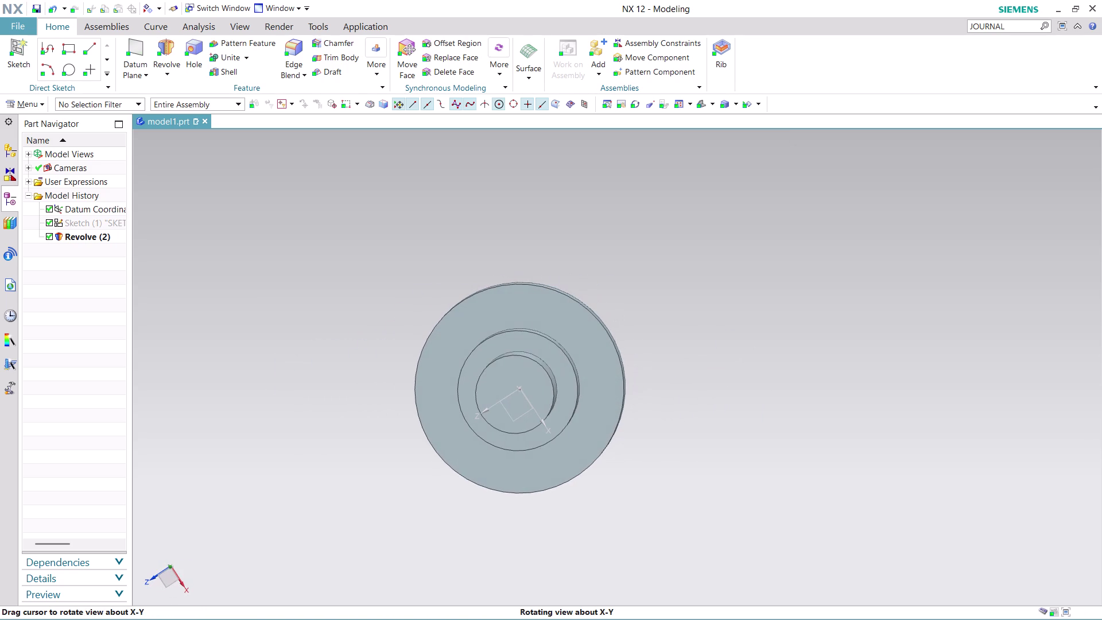
middle_drag(757, 369, 758, 369)
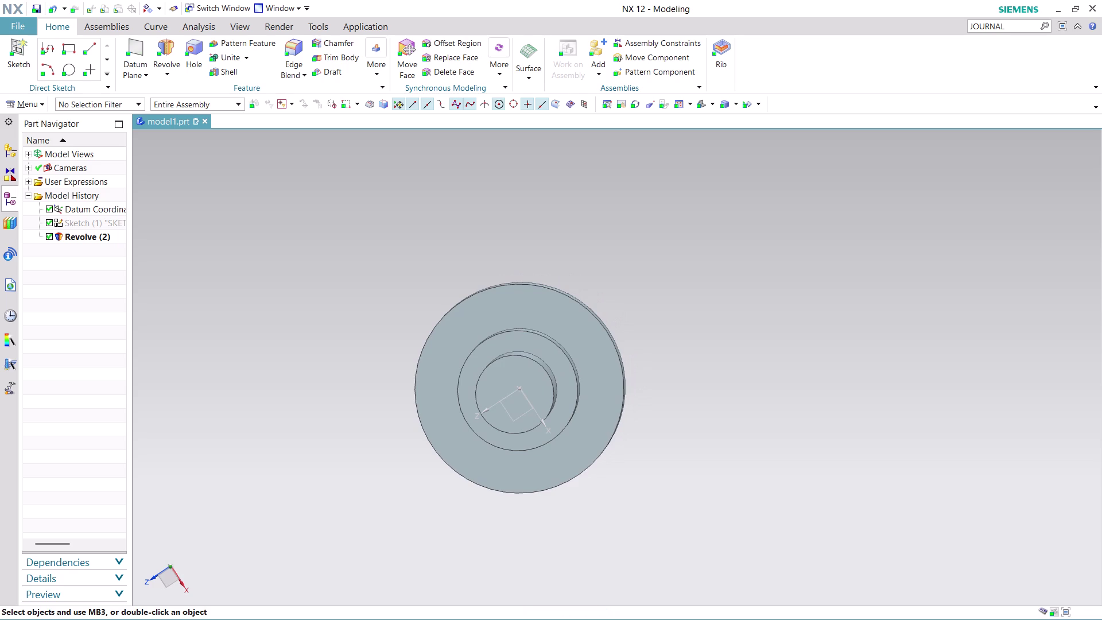